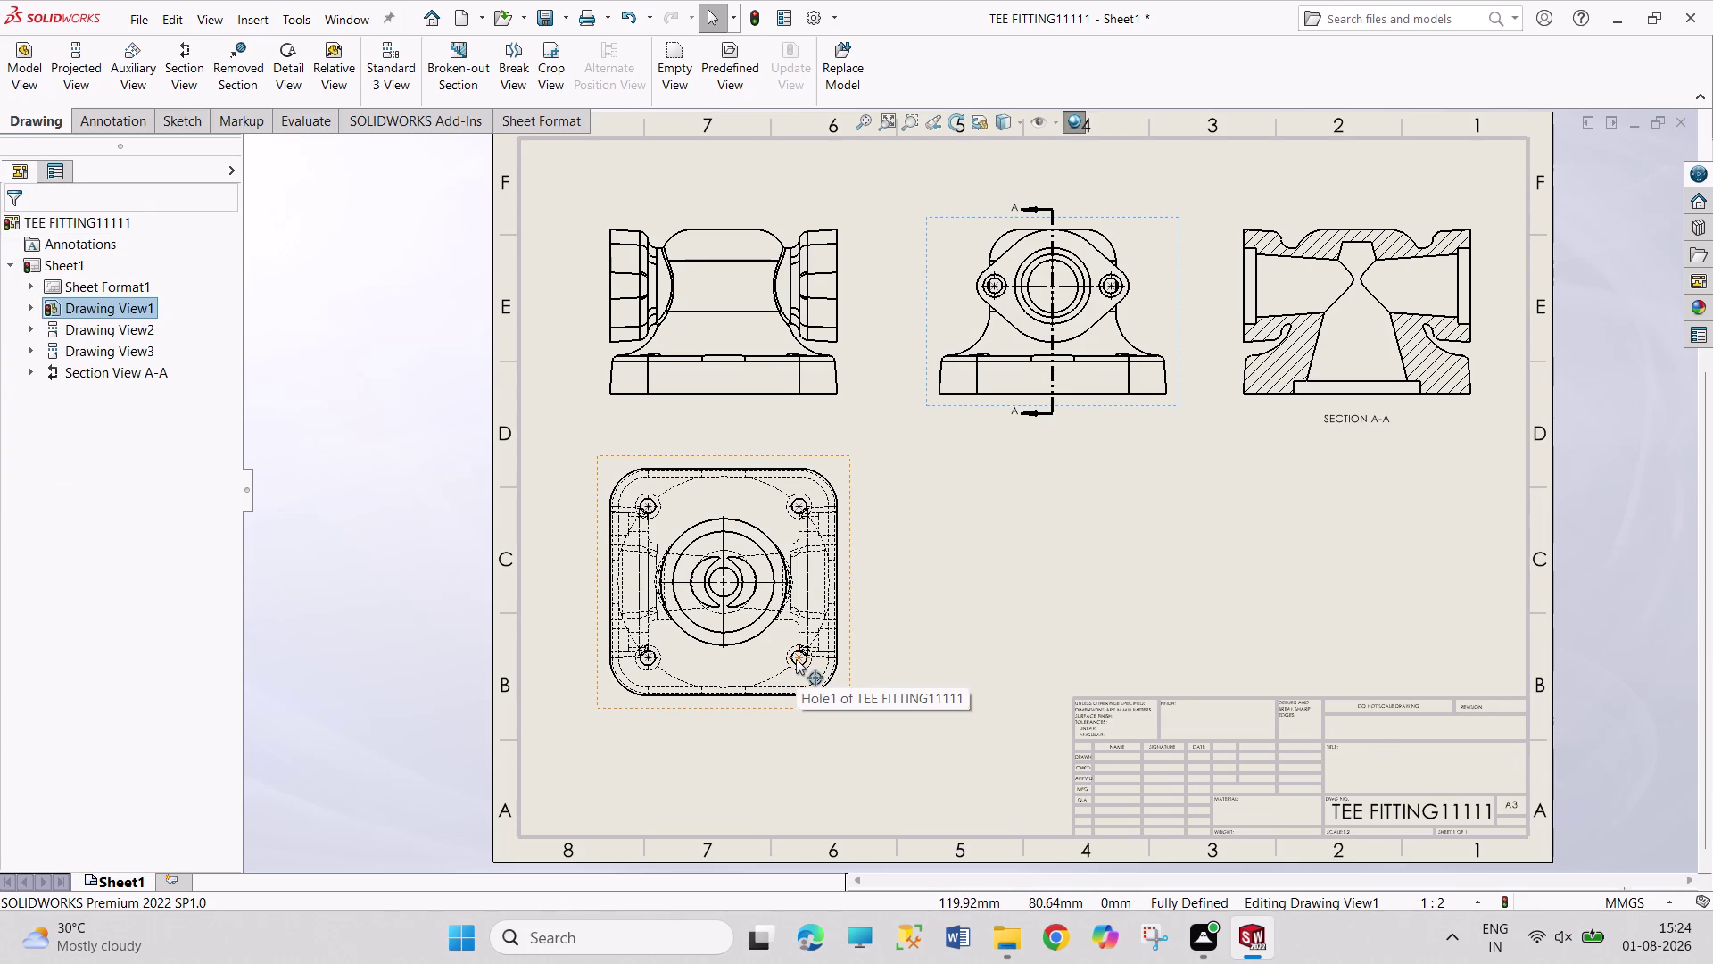
Expand the FeatureManager tree and switch Sheet1 to Edit Sheet Format.
right_click(91, 222)
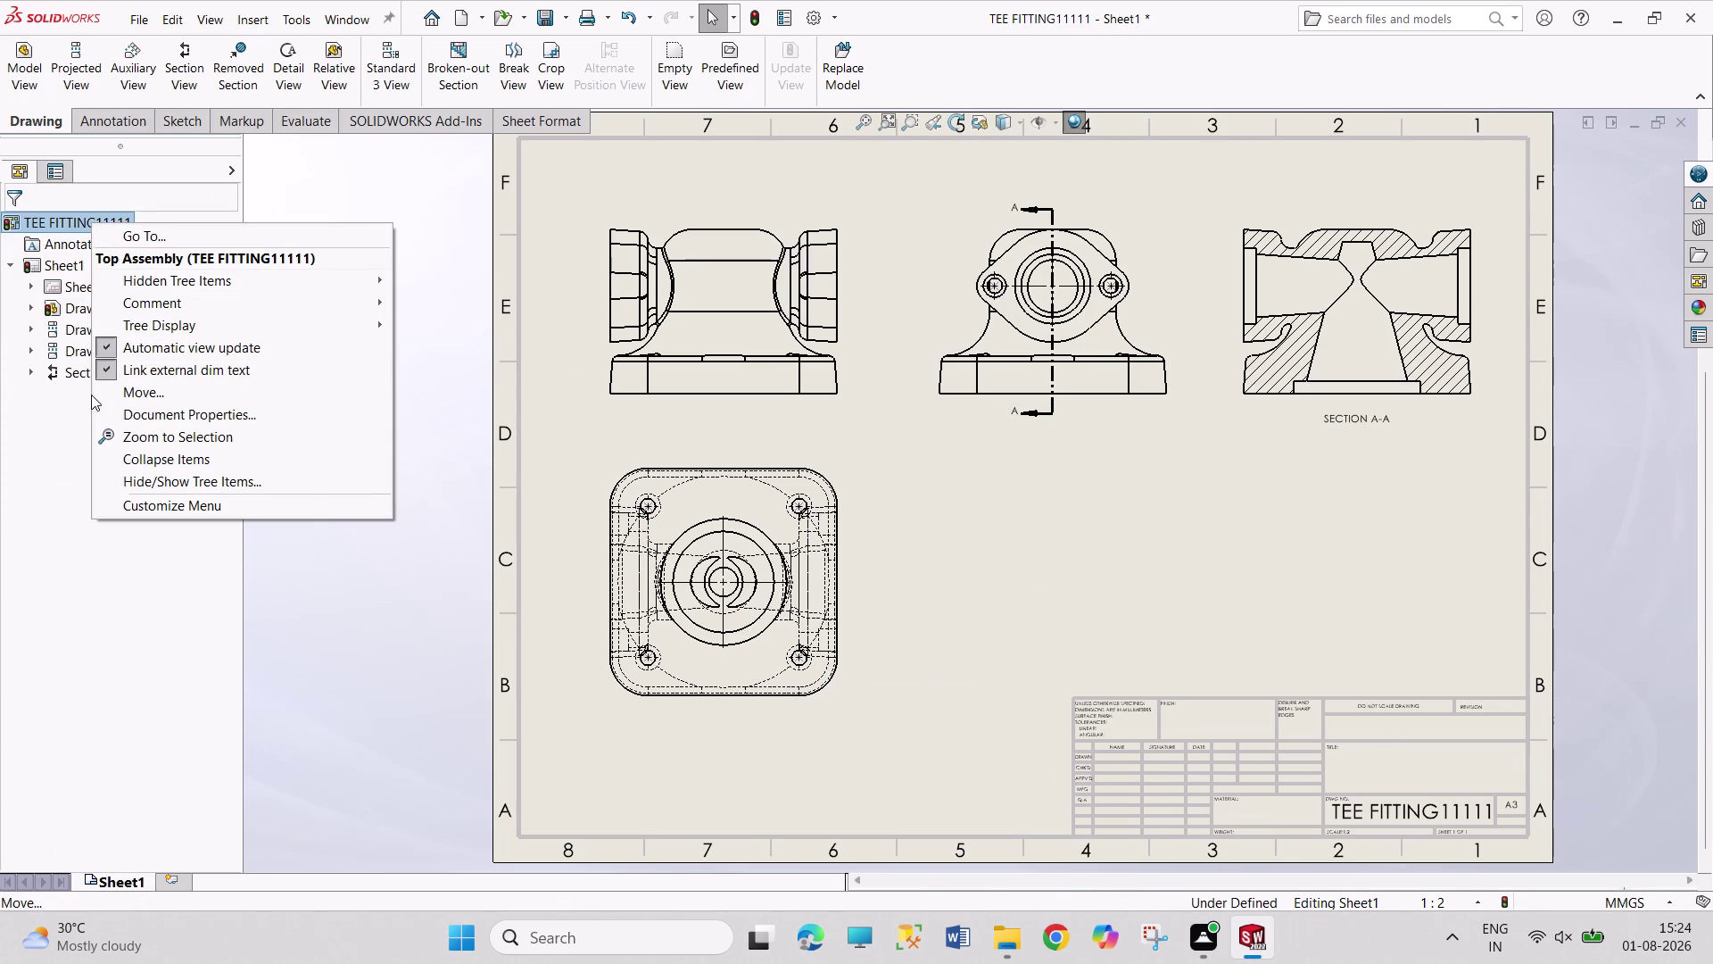
click(83, 423)
right_click(72, 272)
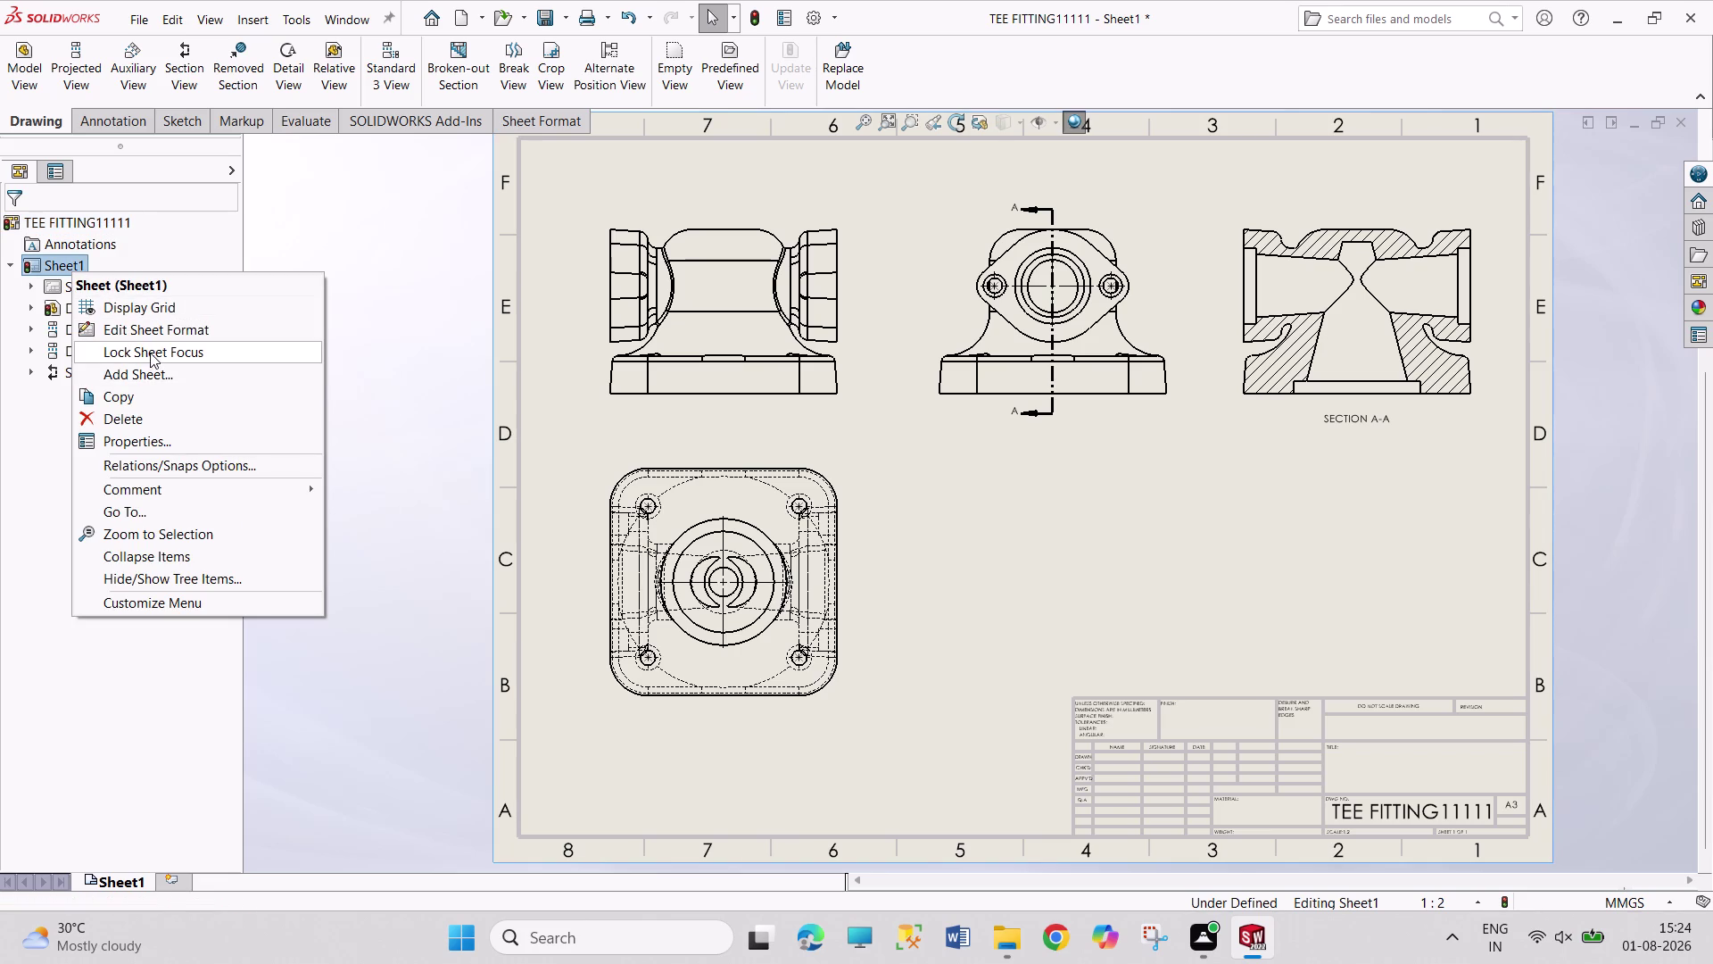
click(156, 329)
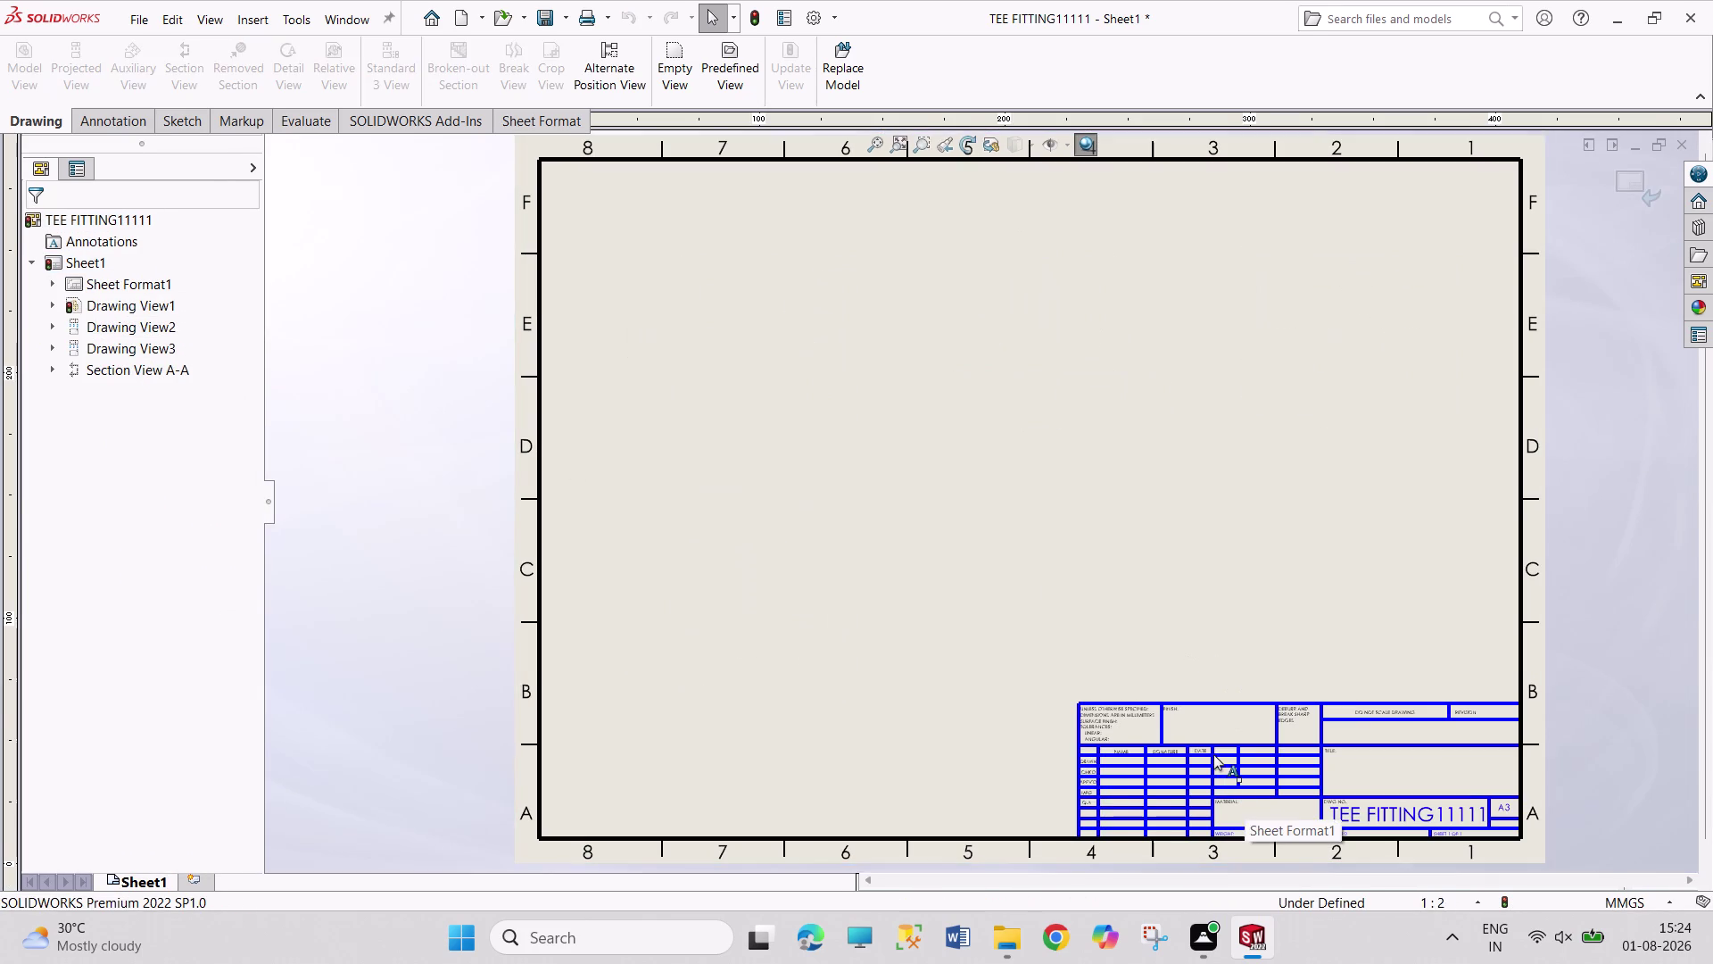
Zoom into the title block and add a note reading 'PRAVEEn' in the Drawn name cell.
scroll(down, 3)
scroll(down, 3)
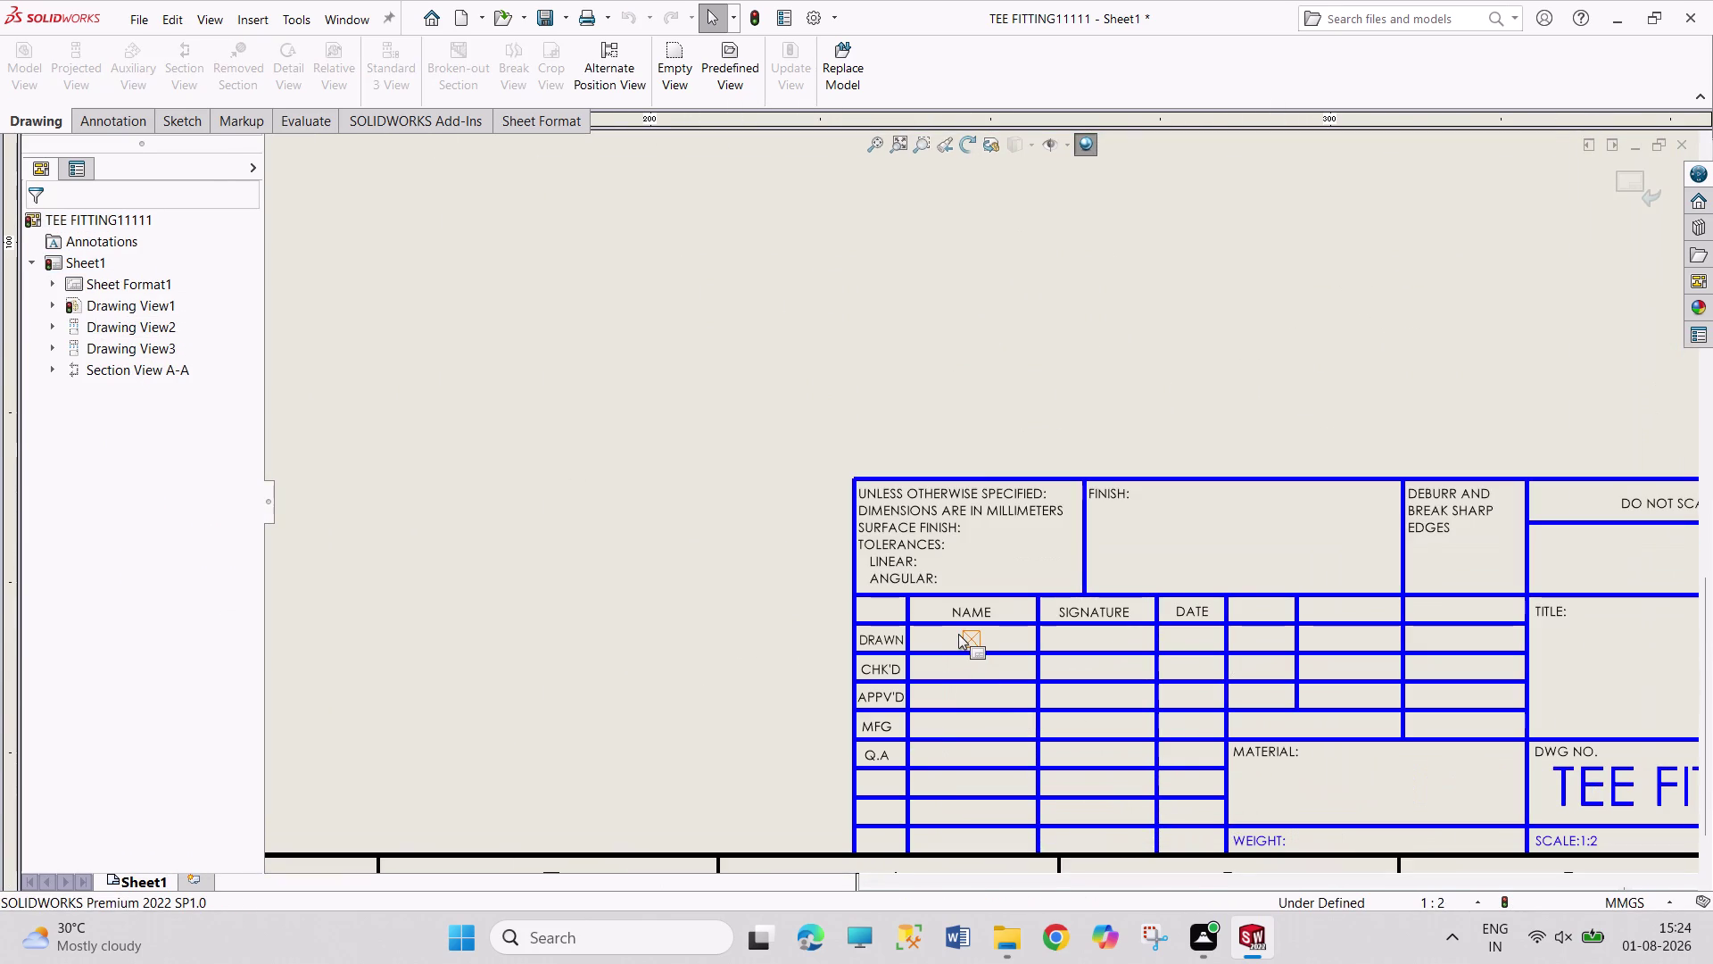
double_click(959, 633)
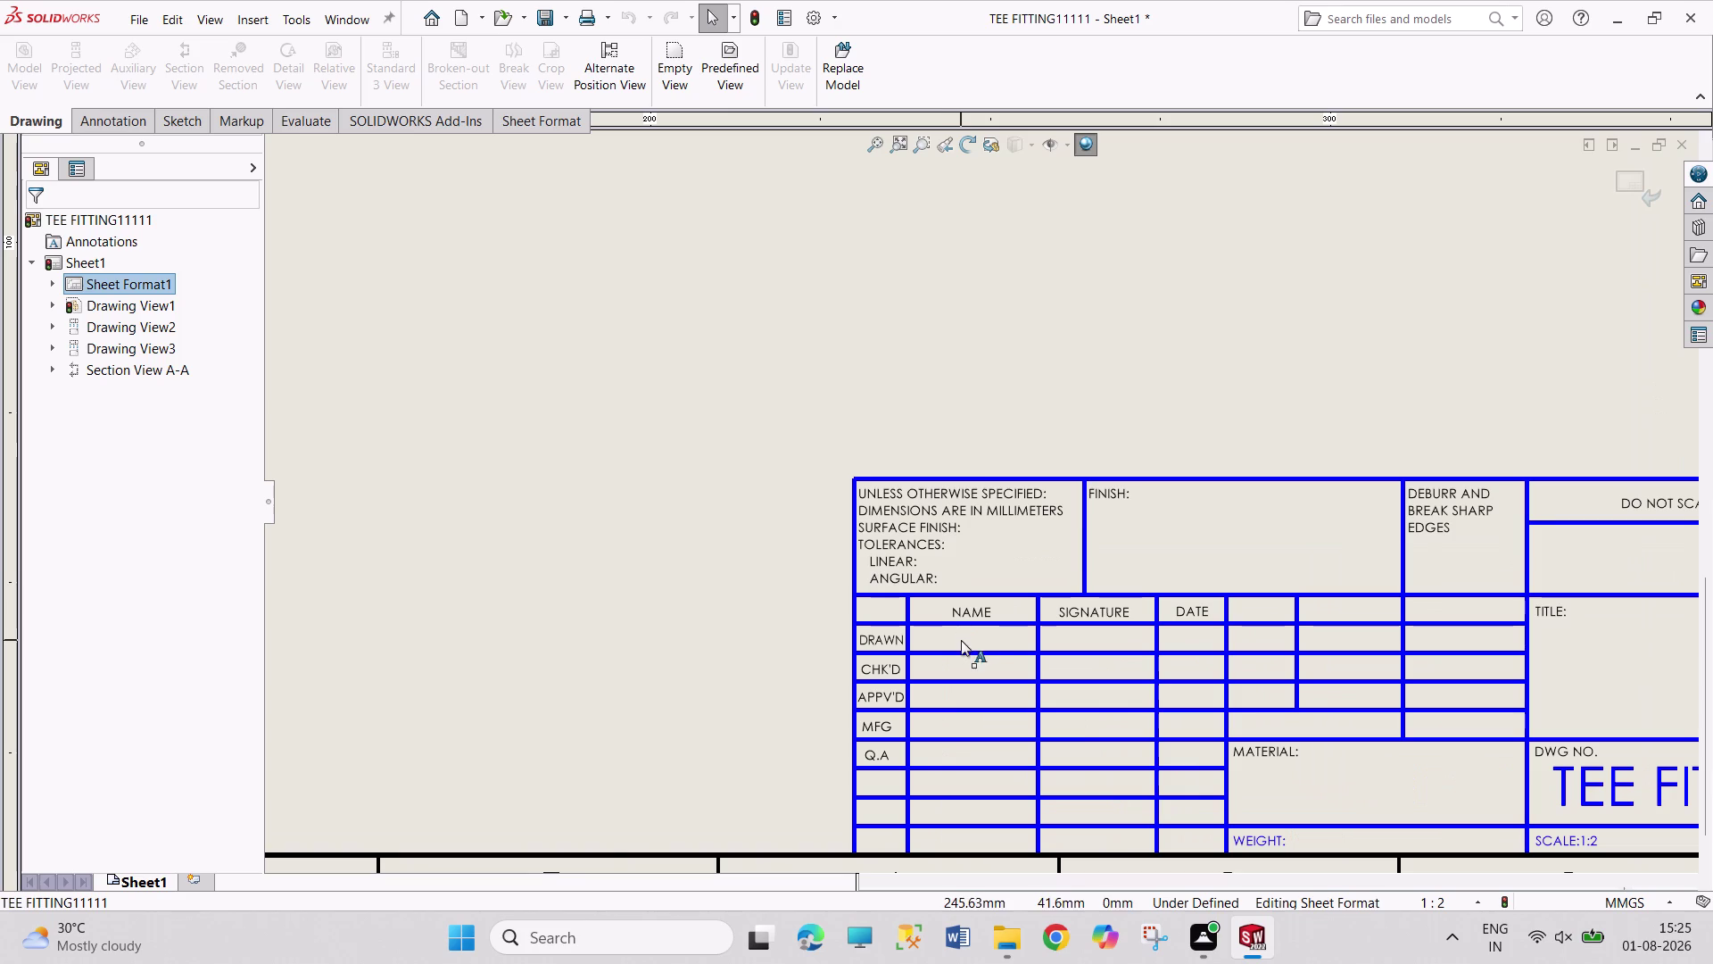
click(961, 640)
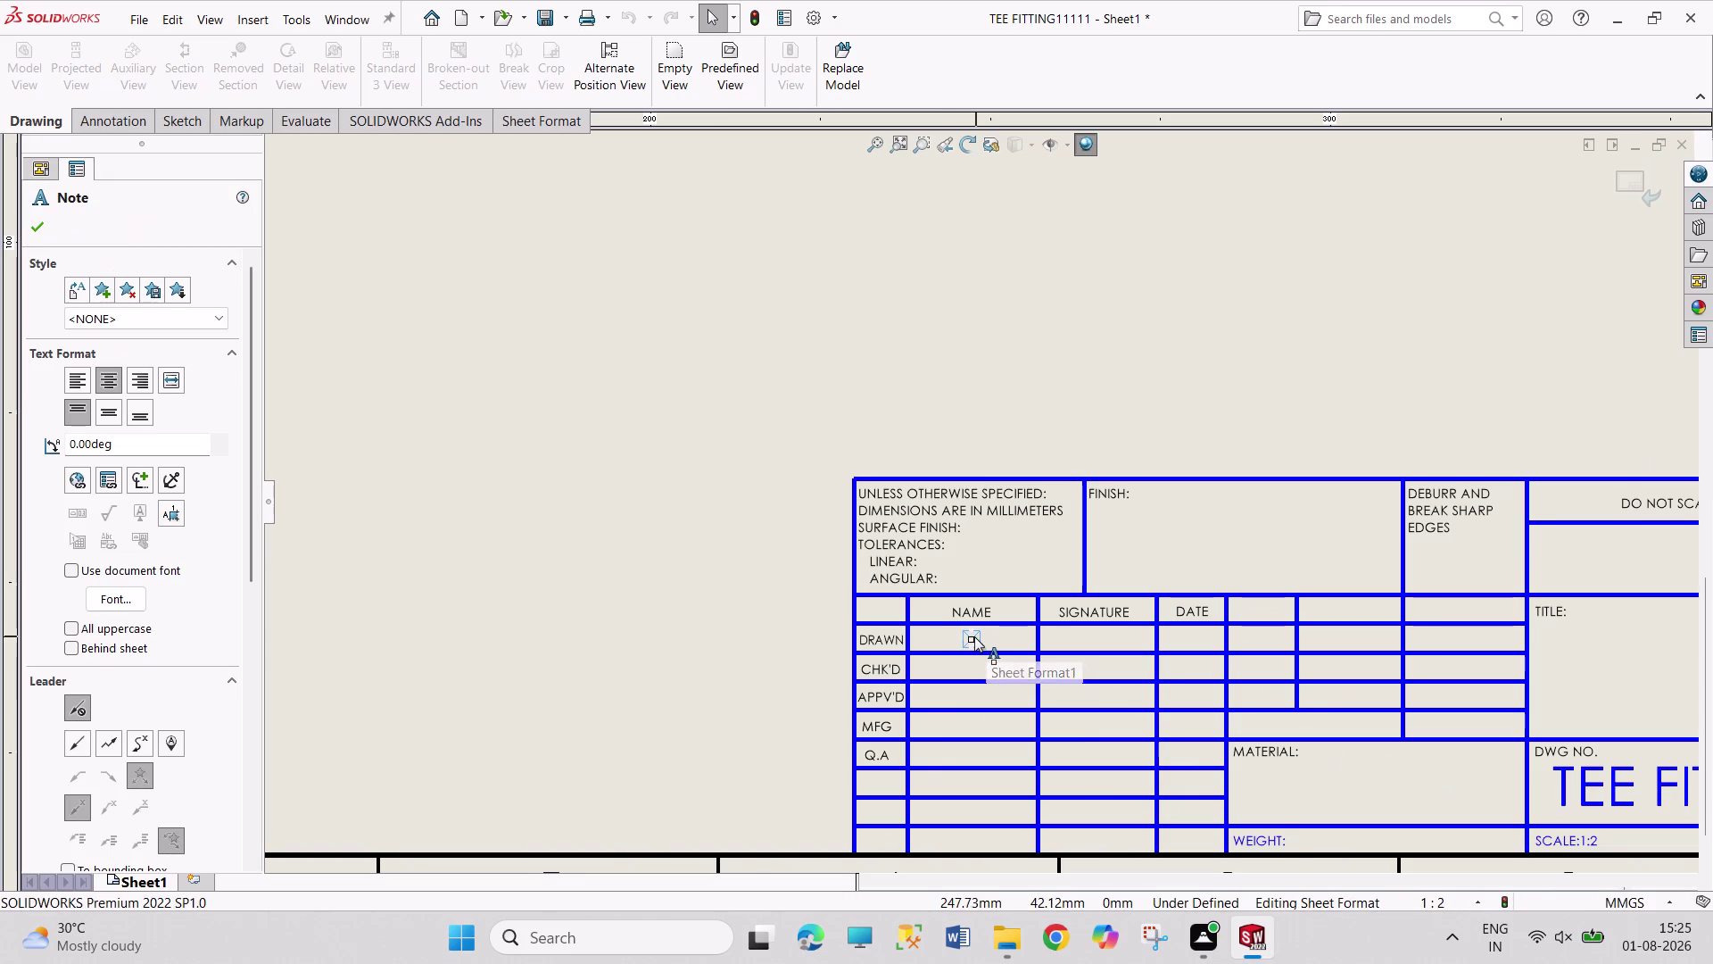
click(971, 638)
double_click(972, 639)
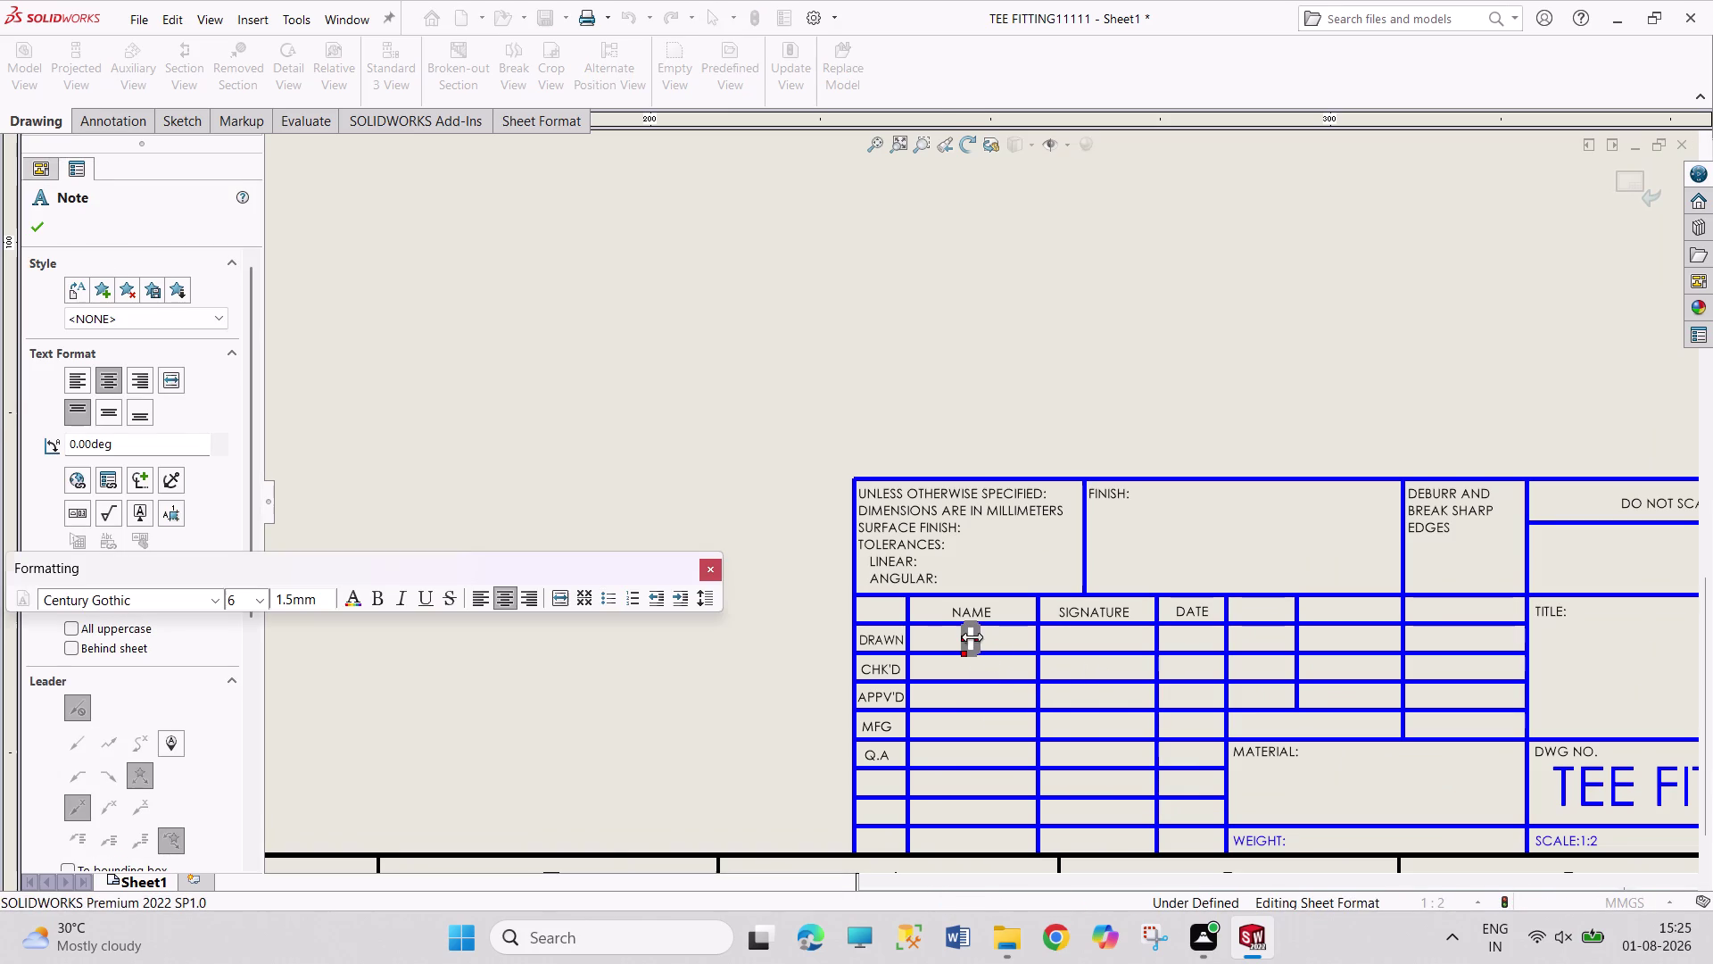
text(PRA)
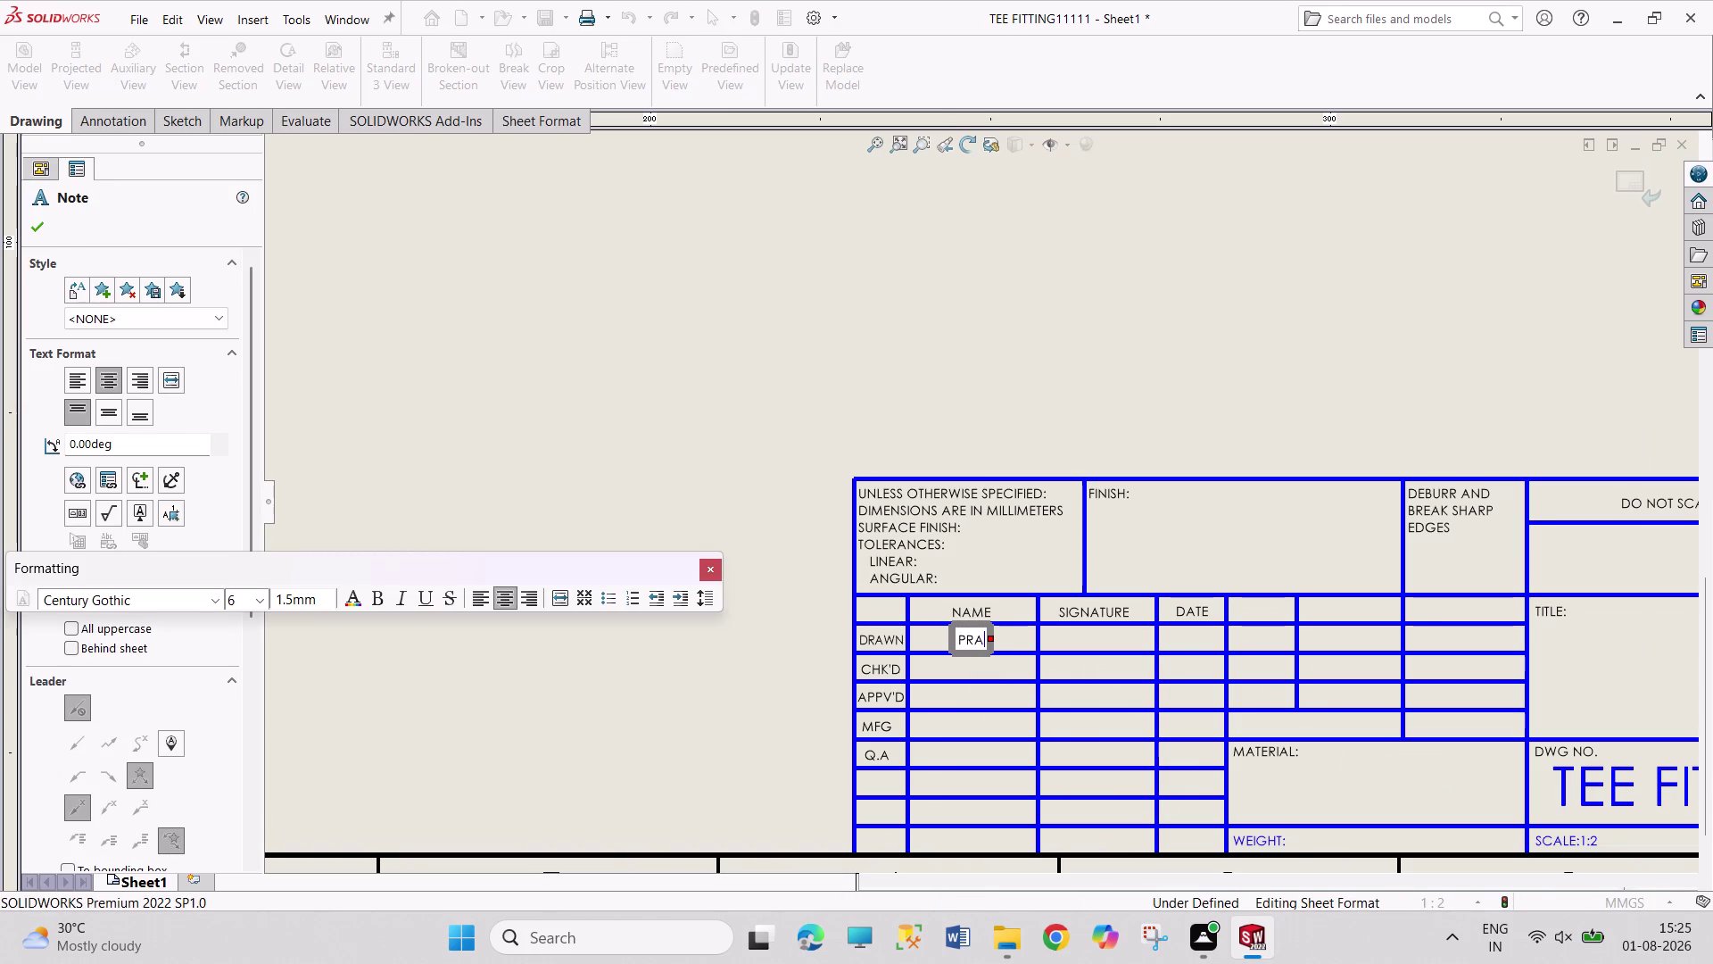
text(VEE)
key(n)
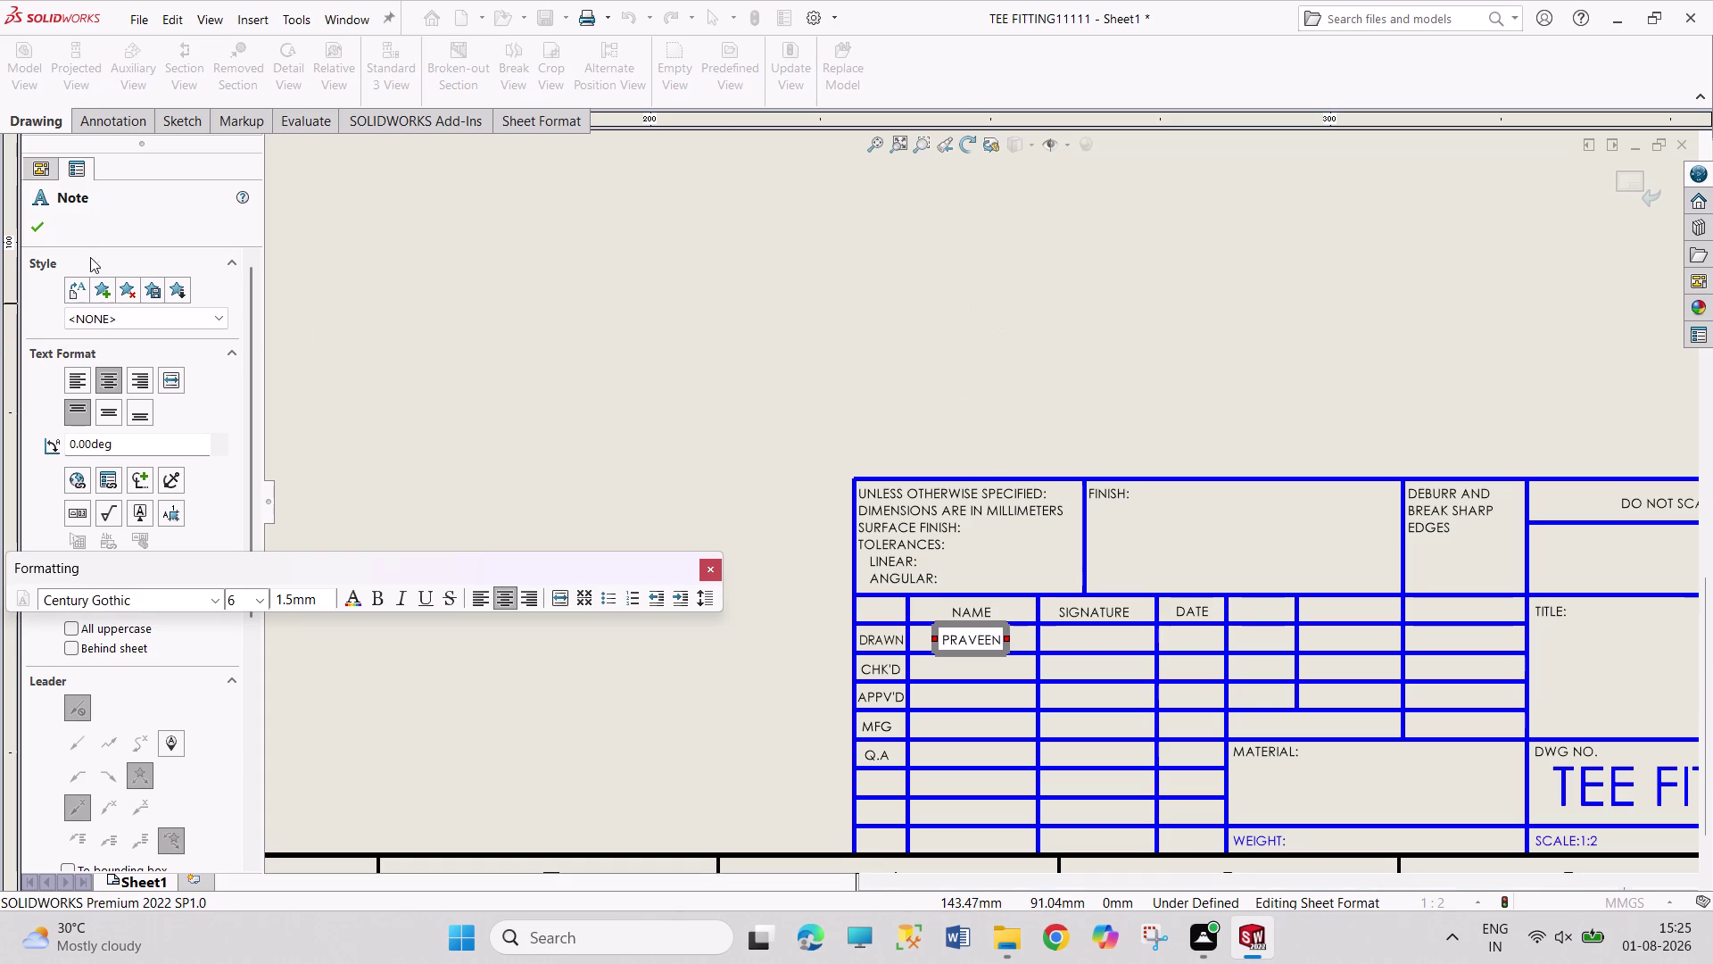
Finish the name note and switch Sheet1 back to Edit Sheet.
click(37, 228)
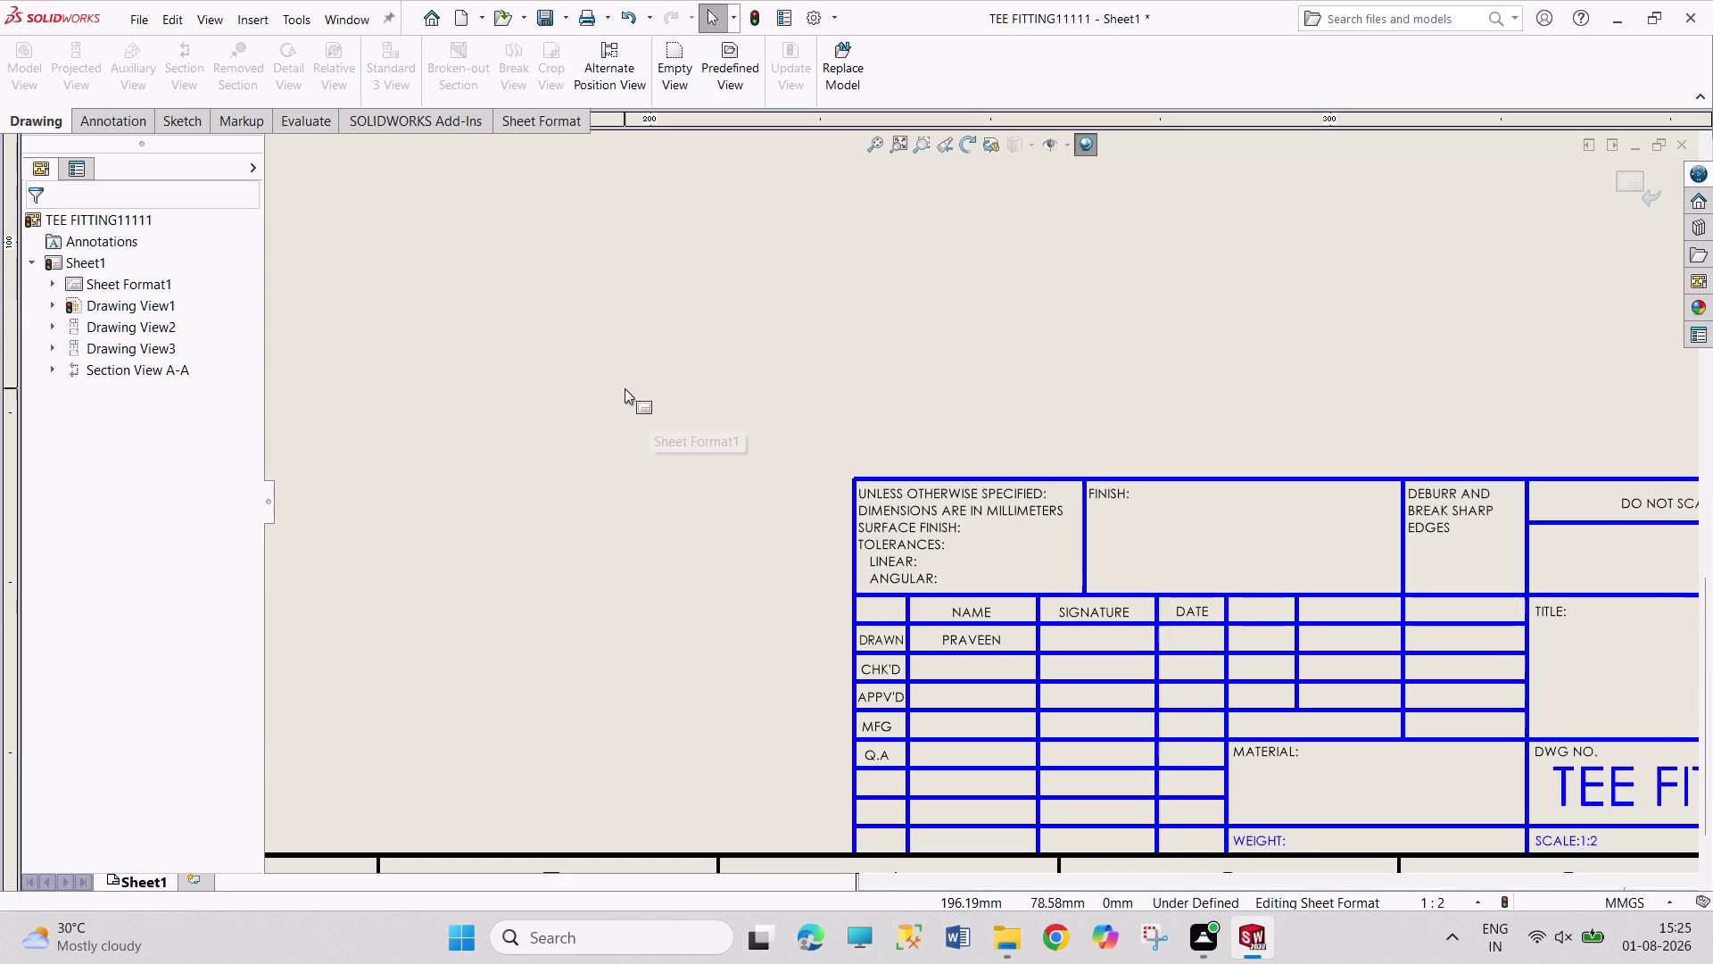
right_click(92, 259)
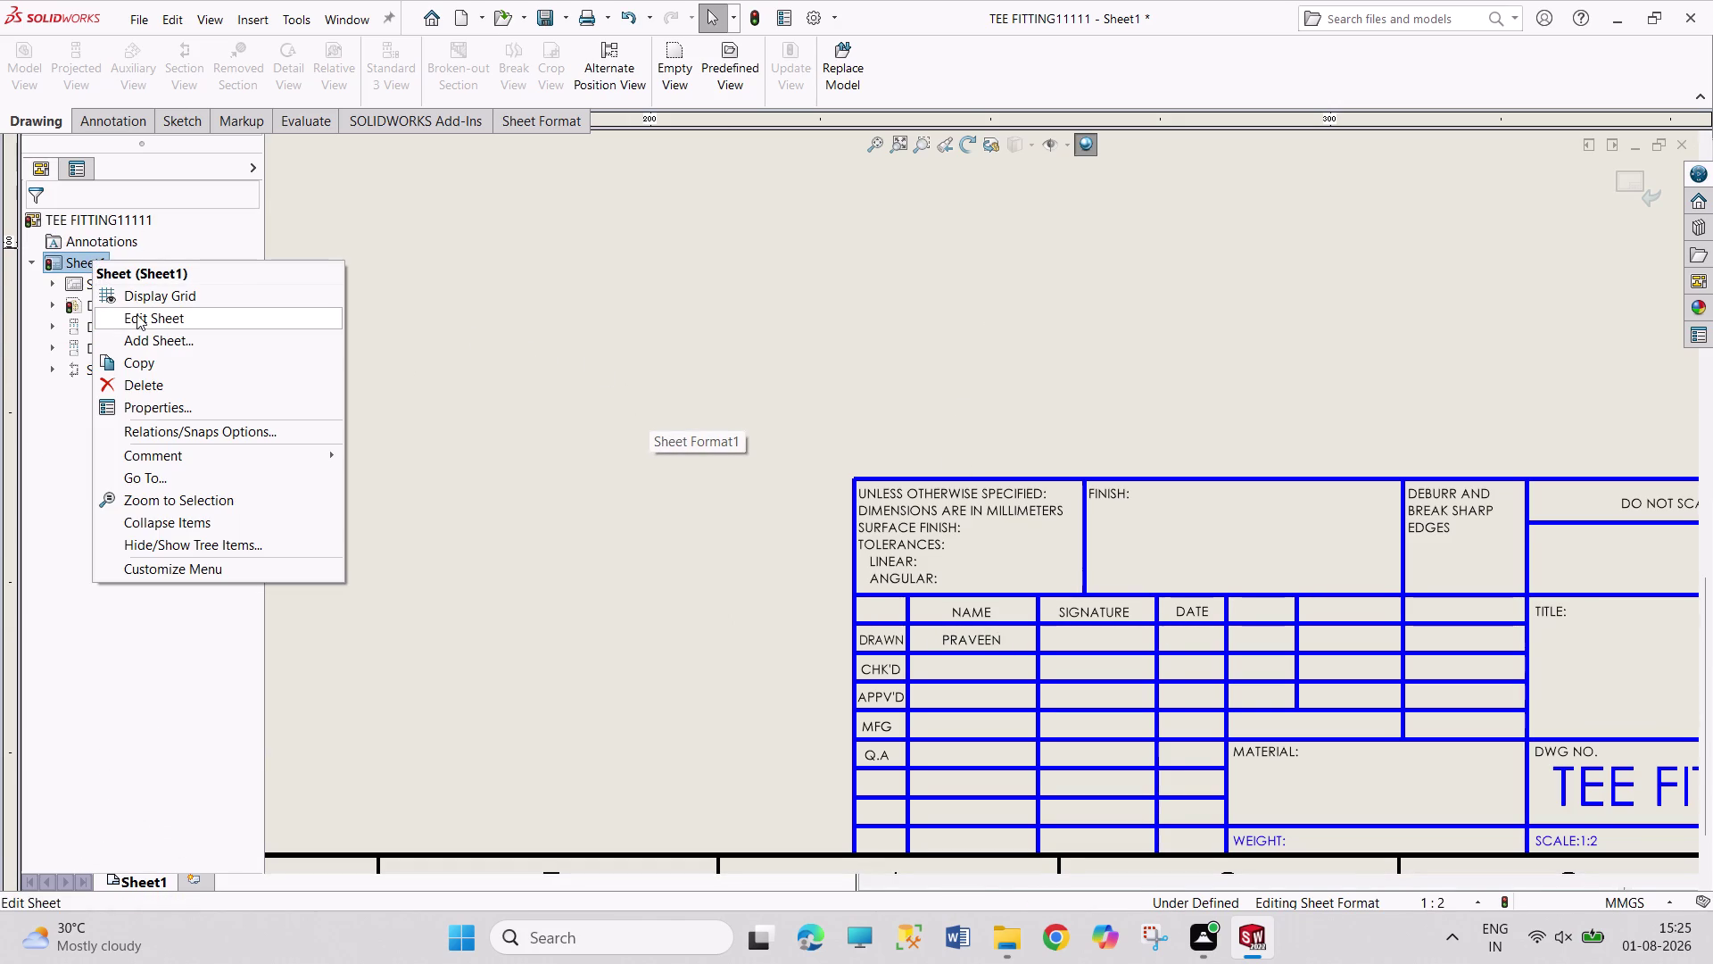
click(139, 315)
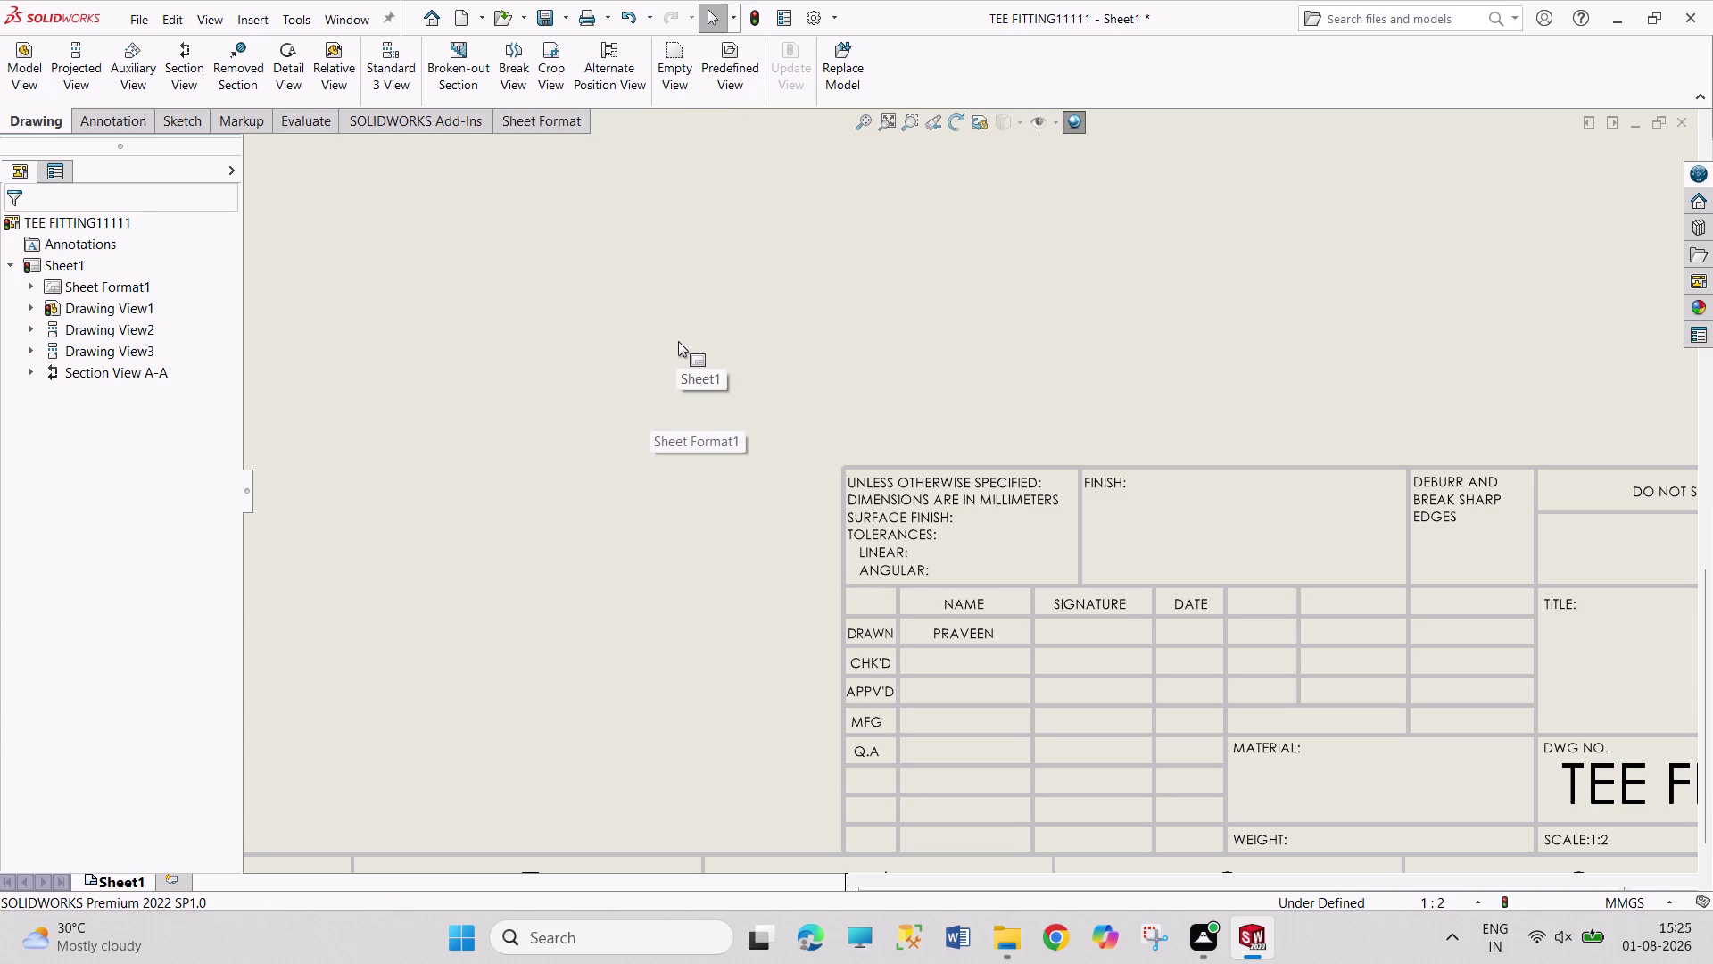
Zoom out to show the full sheet, then start and cancel a Model View.
scroll(up, 3)
scroll(up, 3)
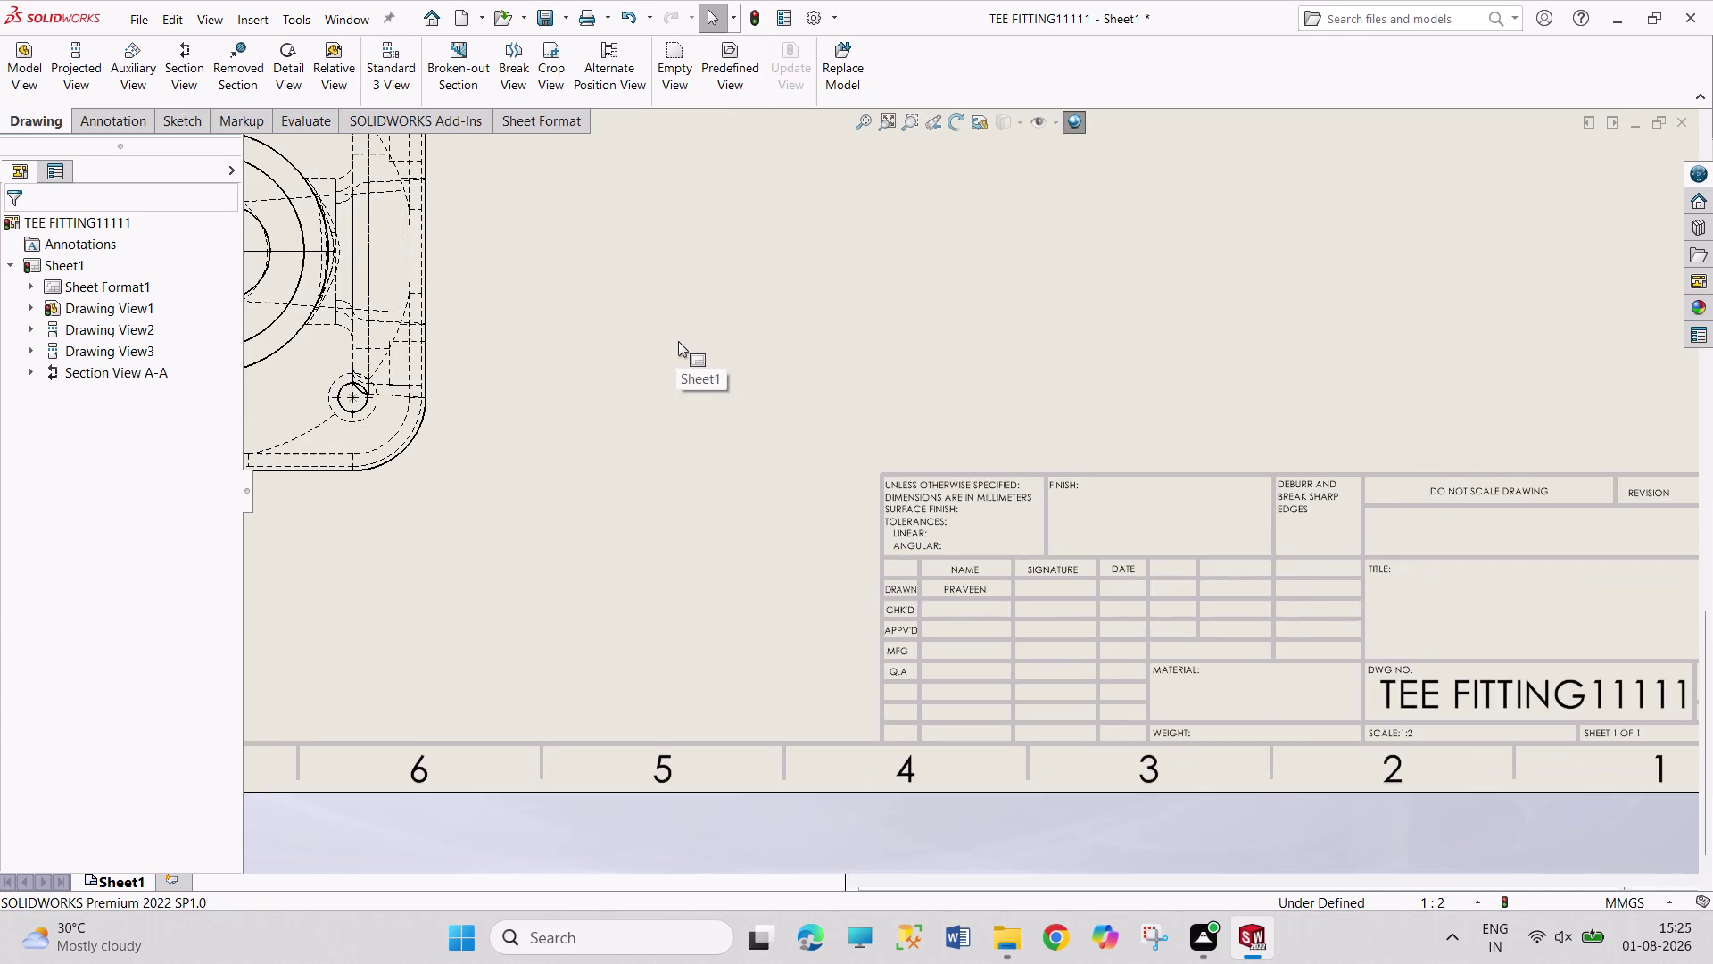
scroll(up, 3)
scroll(up, 3)
scroll(up, 3)
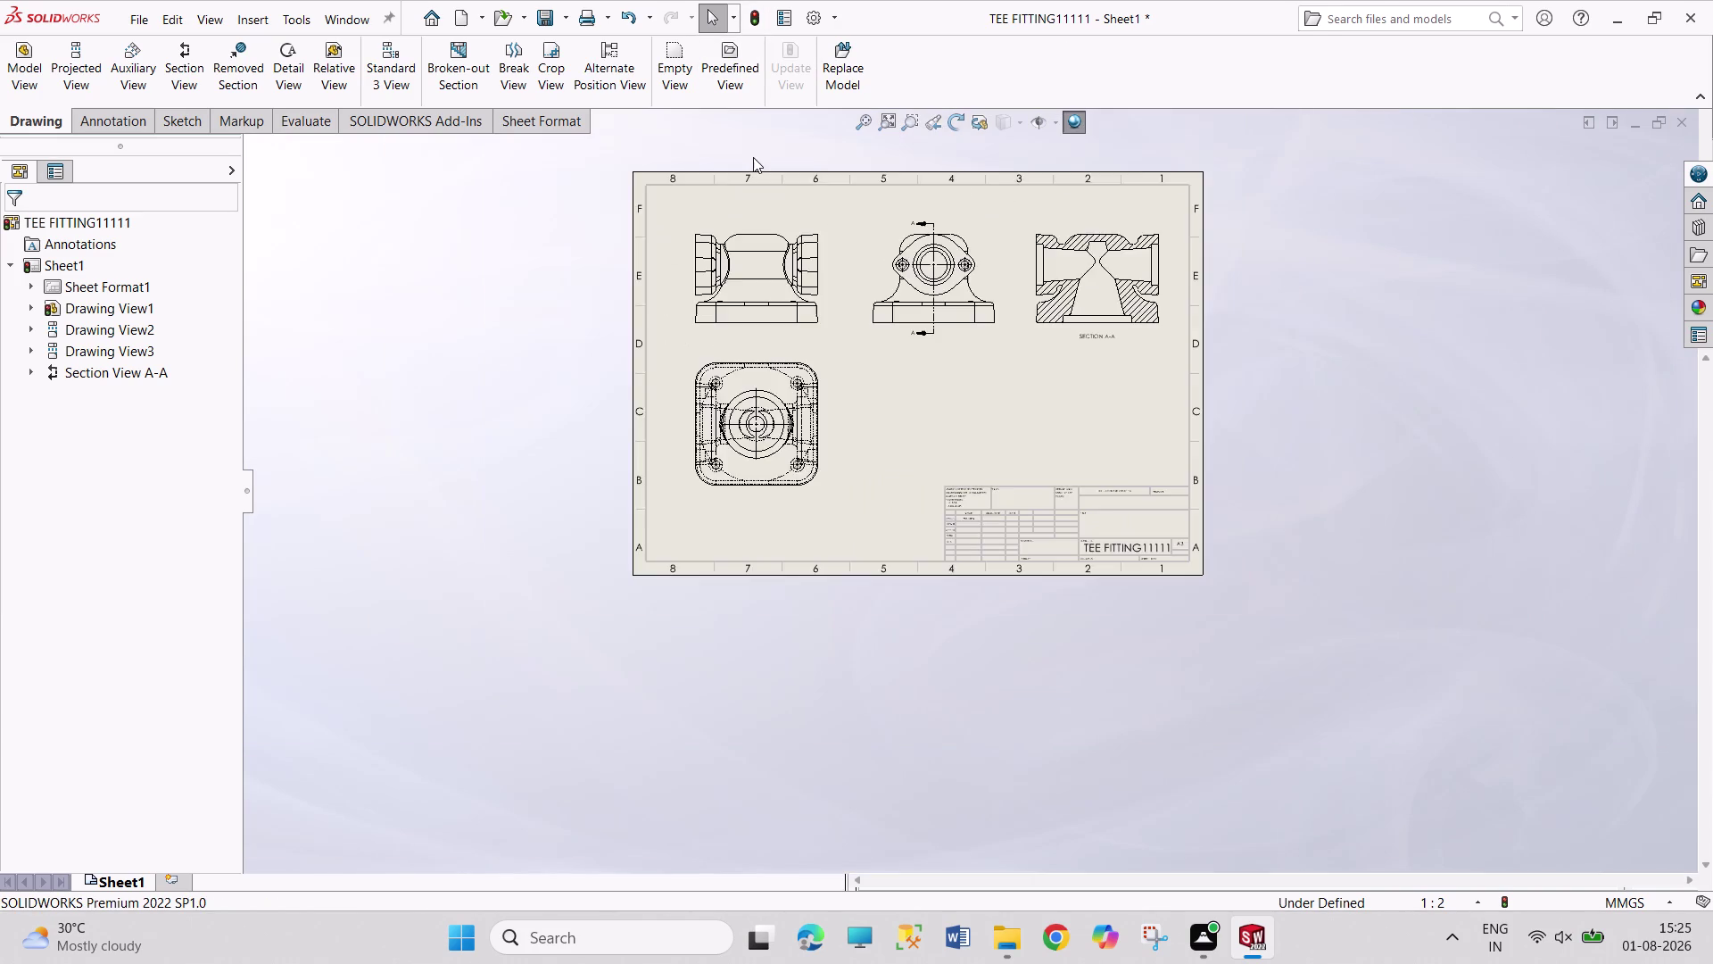
scroll(down, 3)
scroll(down, 3)
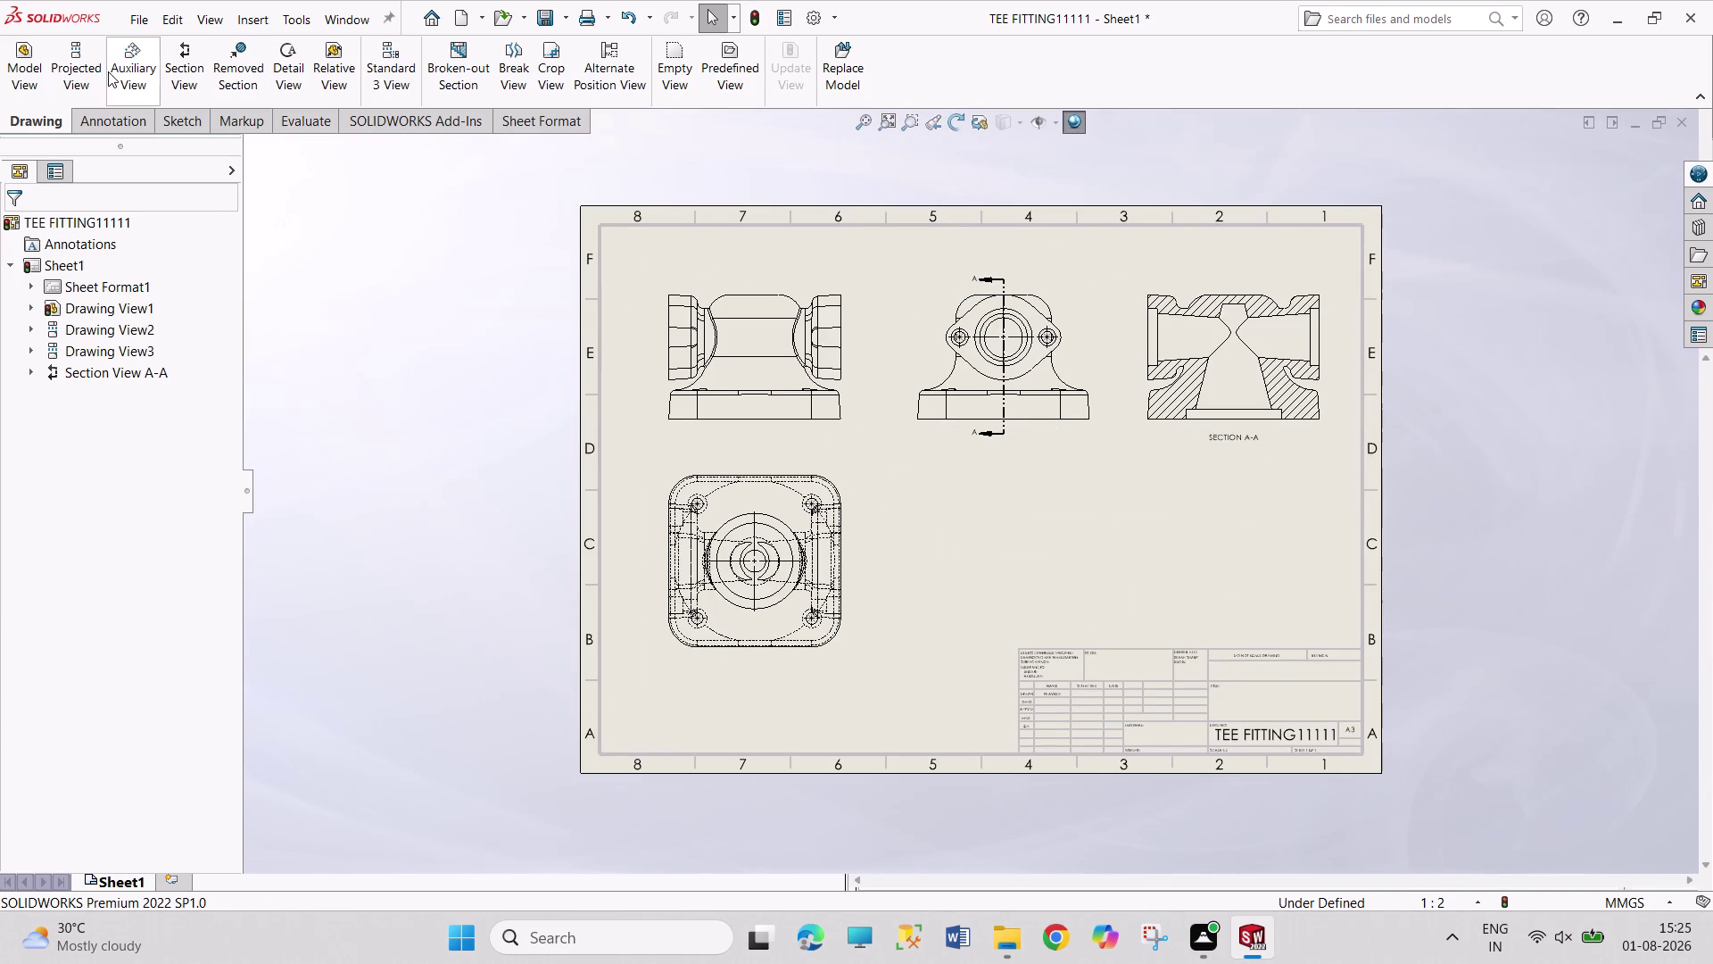
click(22, 75)
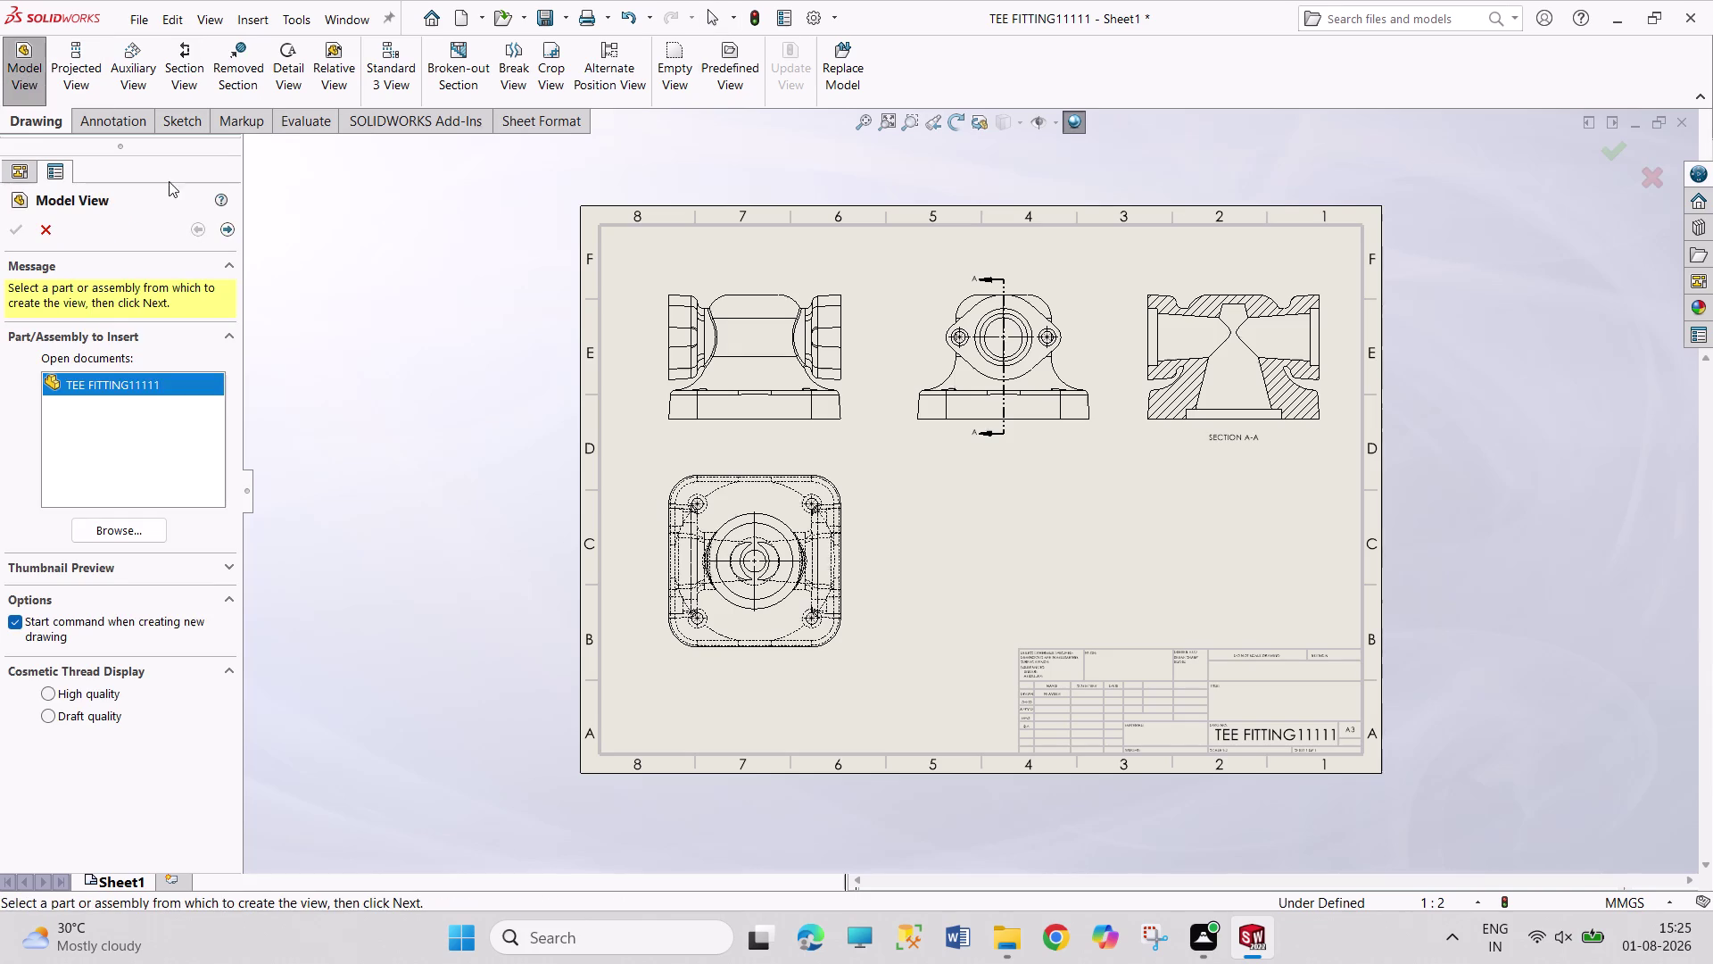
click(119, 123)
Cancel Smart Dimension and start a Projected View from the drawing view tools.
click(63, 73)
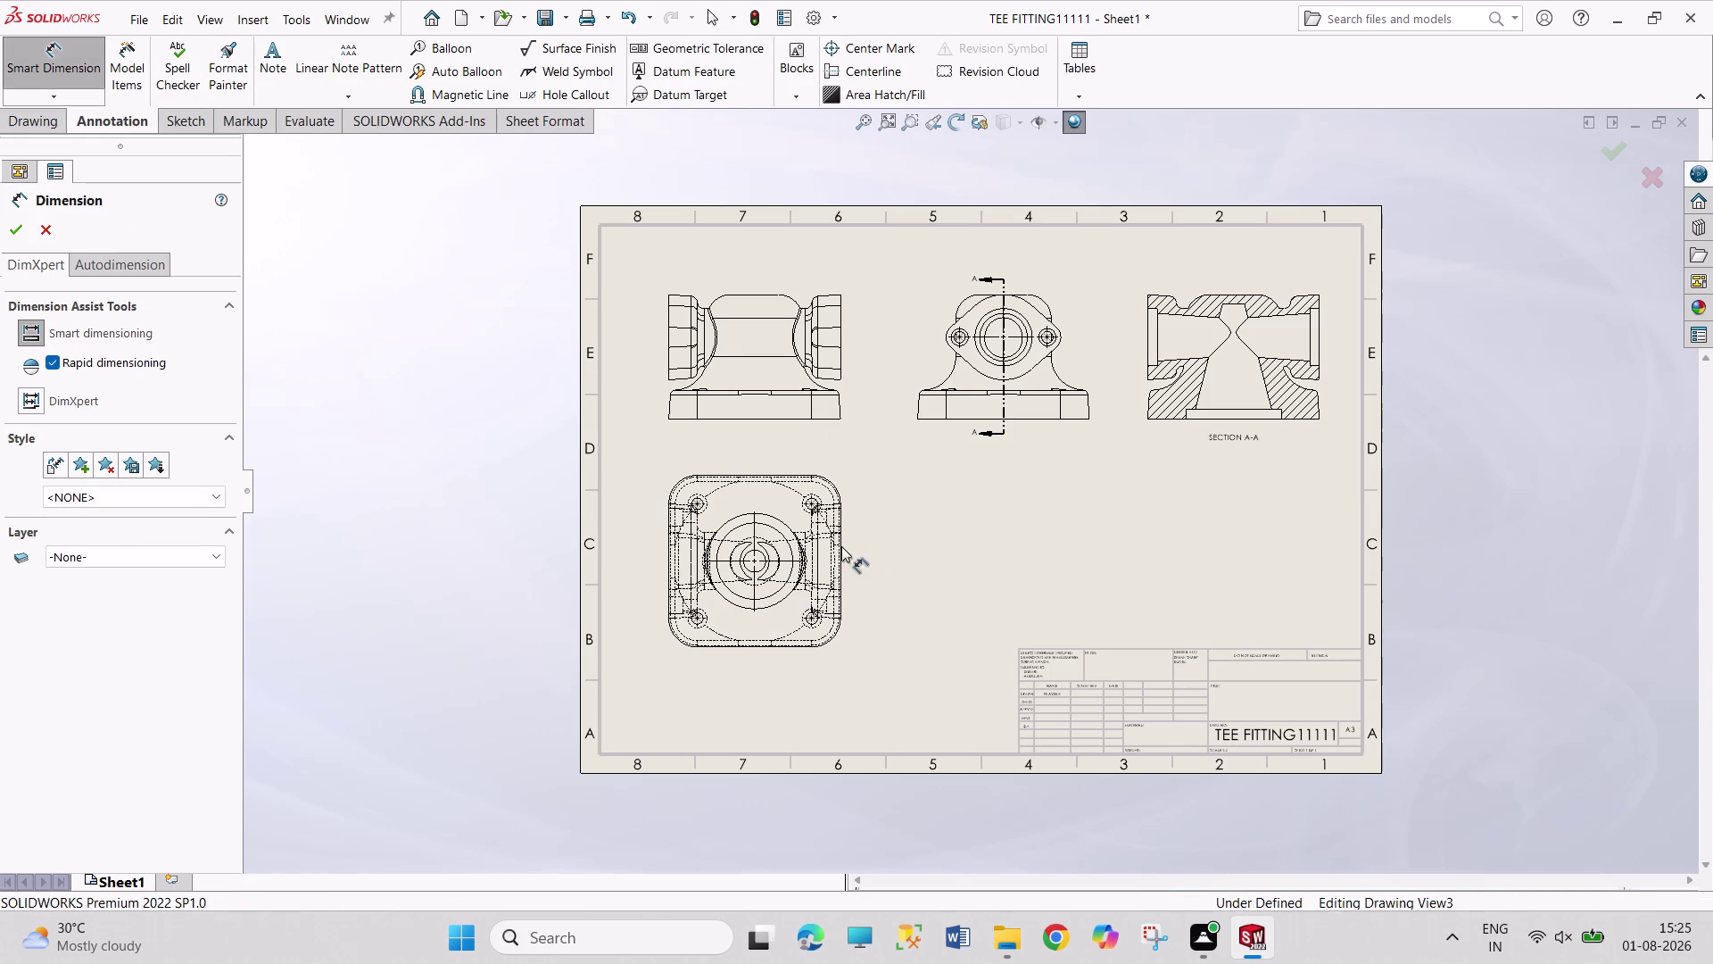
click(51, 227)
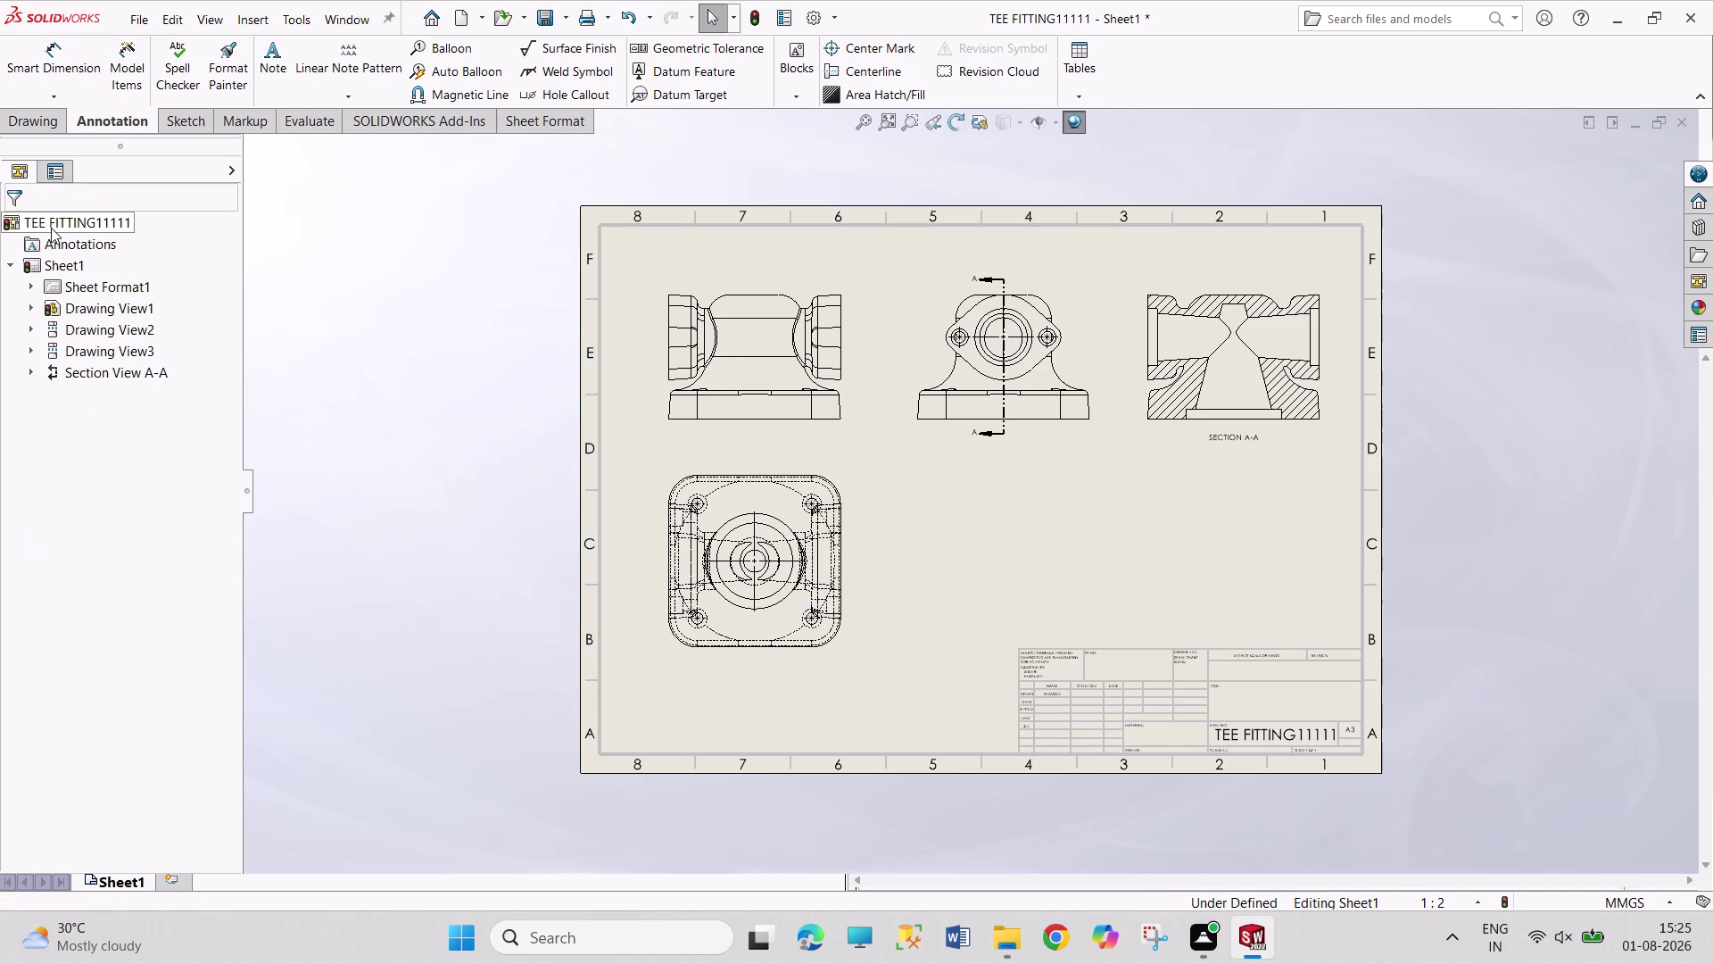
click(27, 130)
click(92, 77)
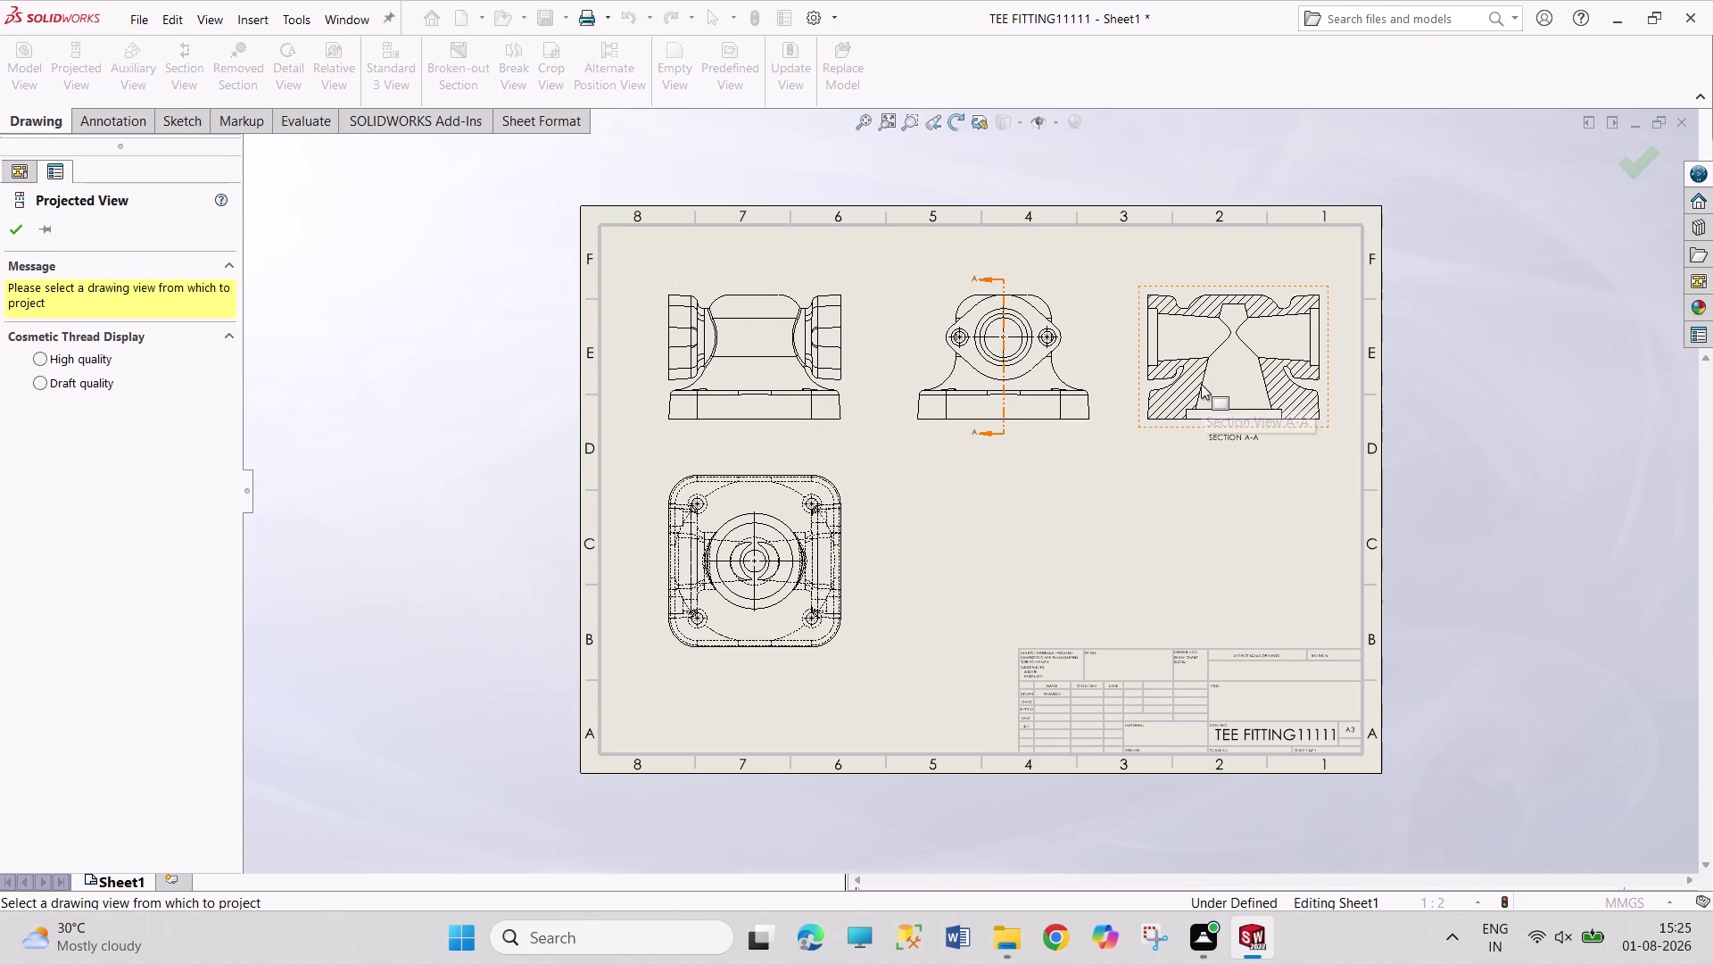
Project an isometric view from the front view and place it at the lower right.
click(1014, 391)
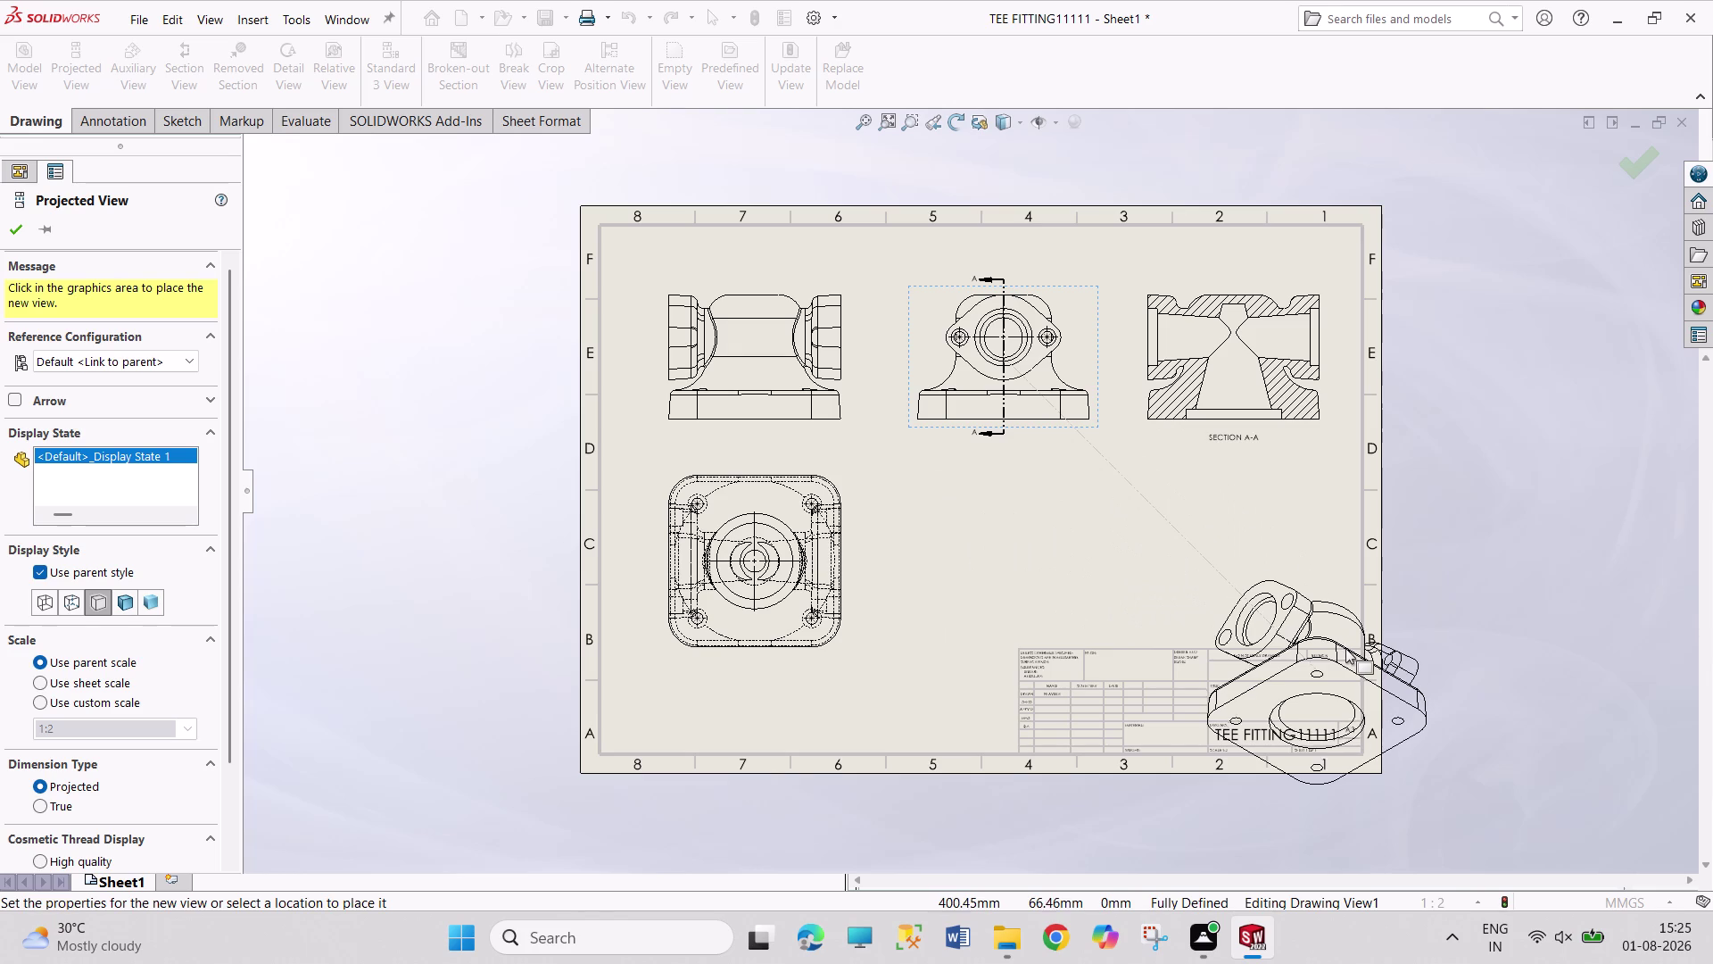
click(1346, 648)
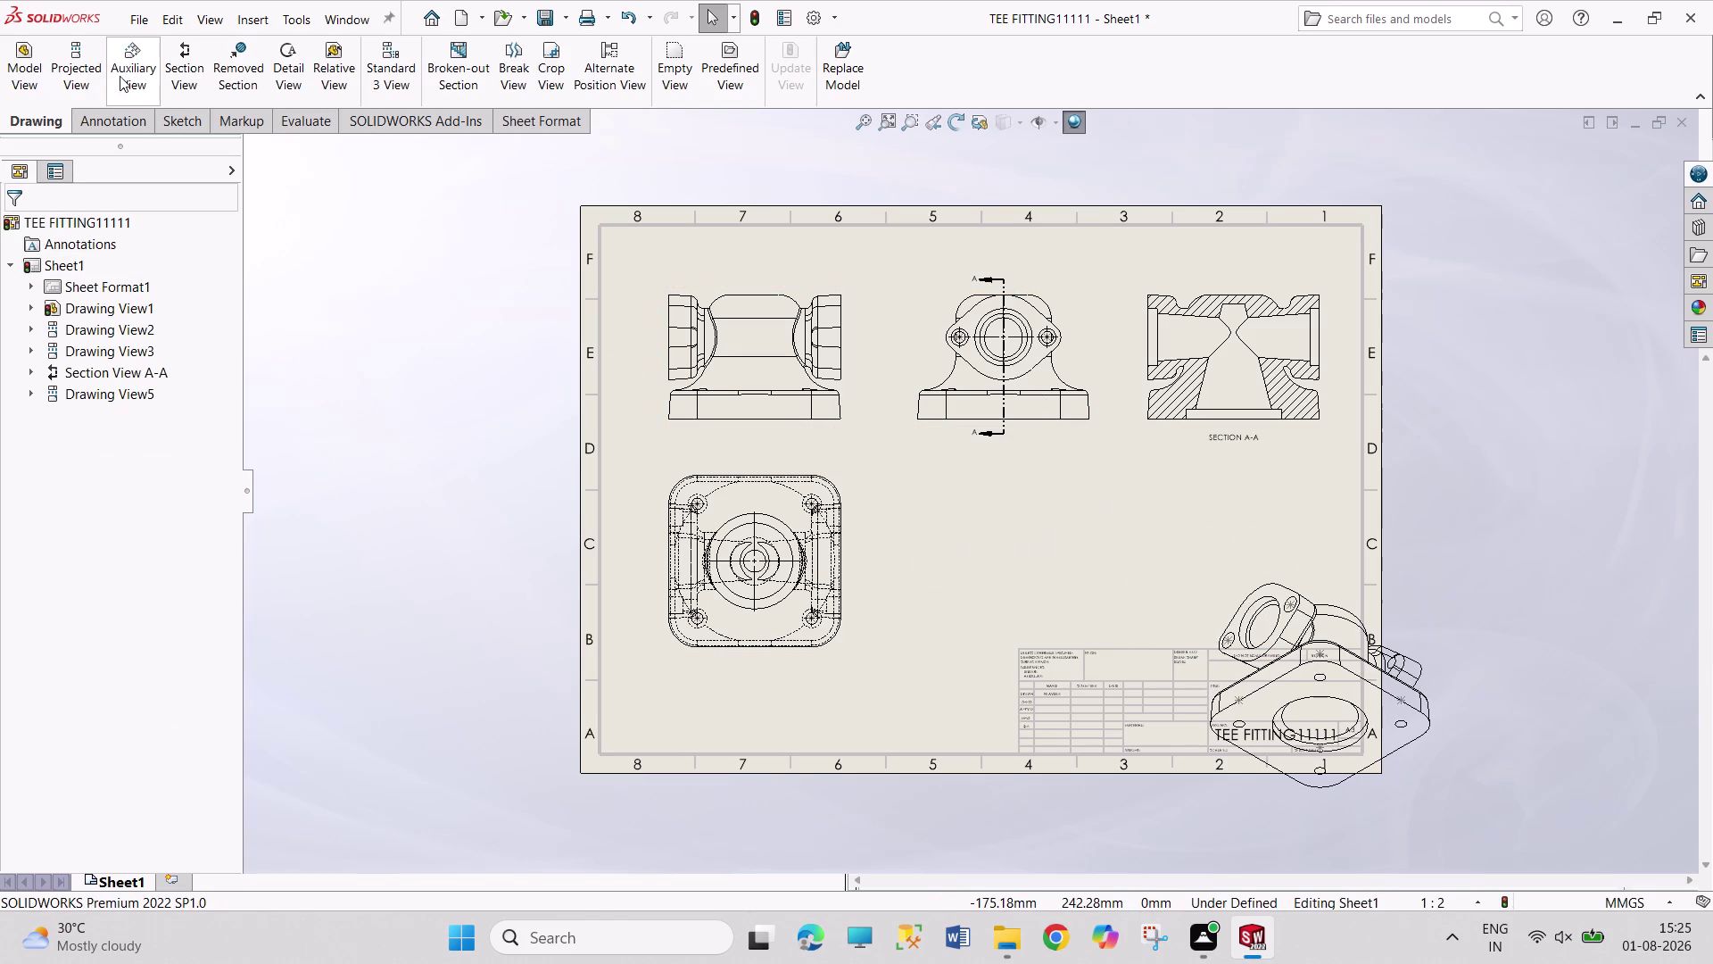
click(89, 75)
Project a second isometric view from the top-left view, placing it beside the sheet.
click(743, 352)
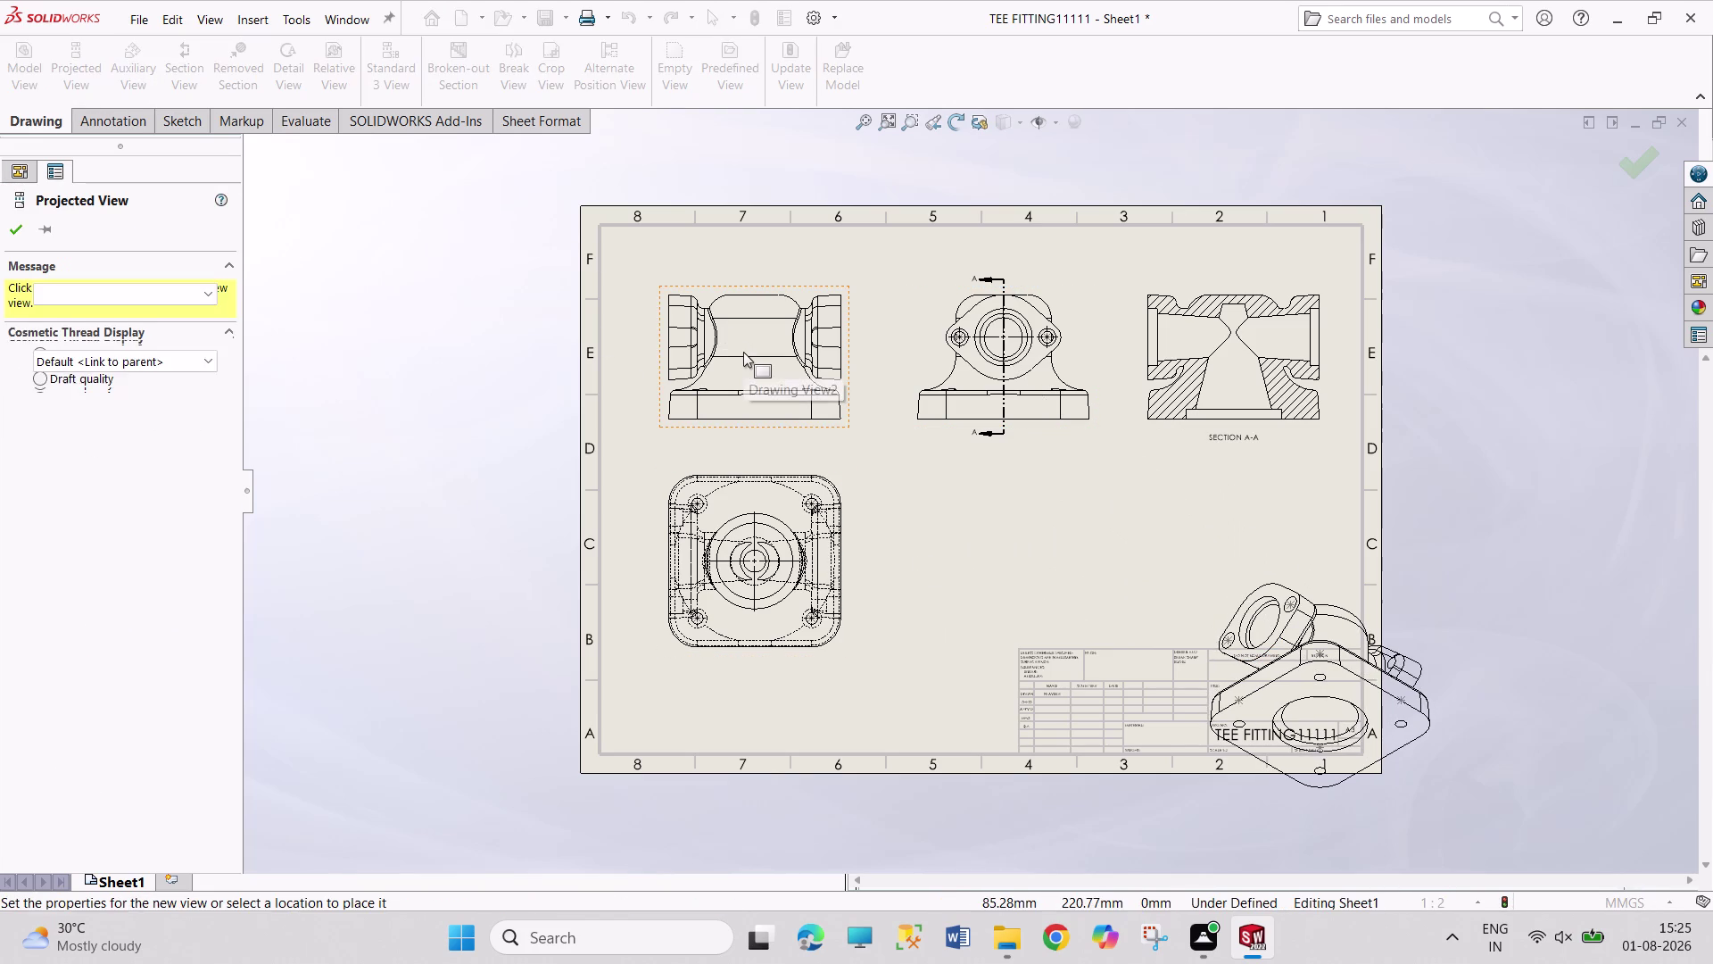
click(438, 250)
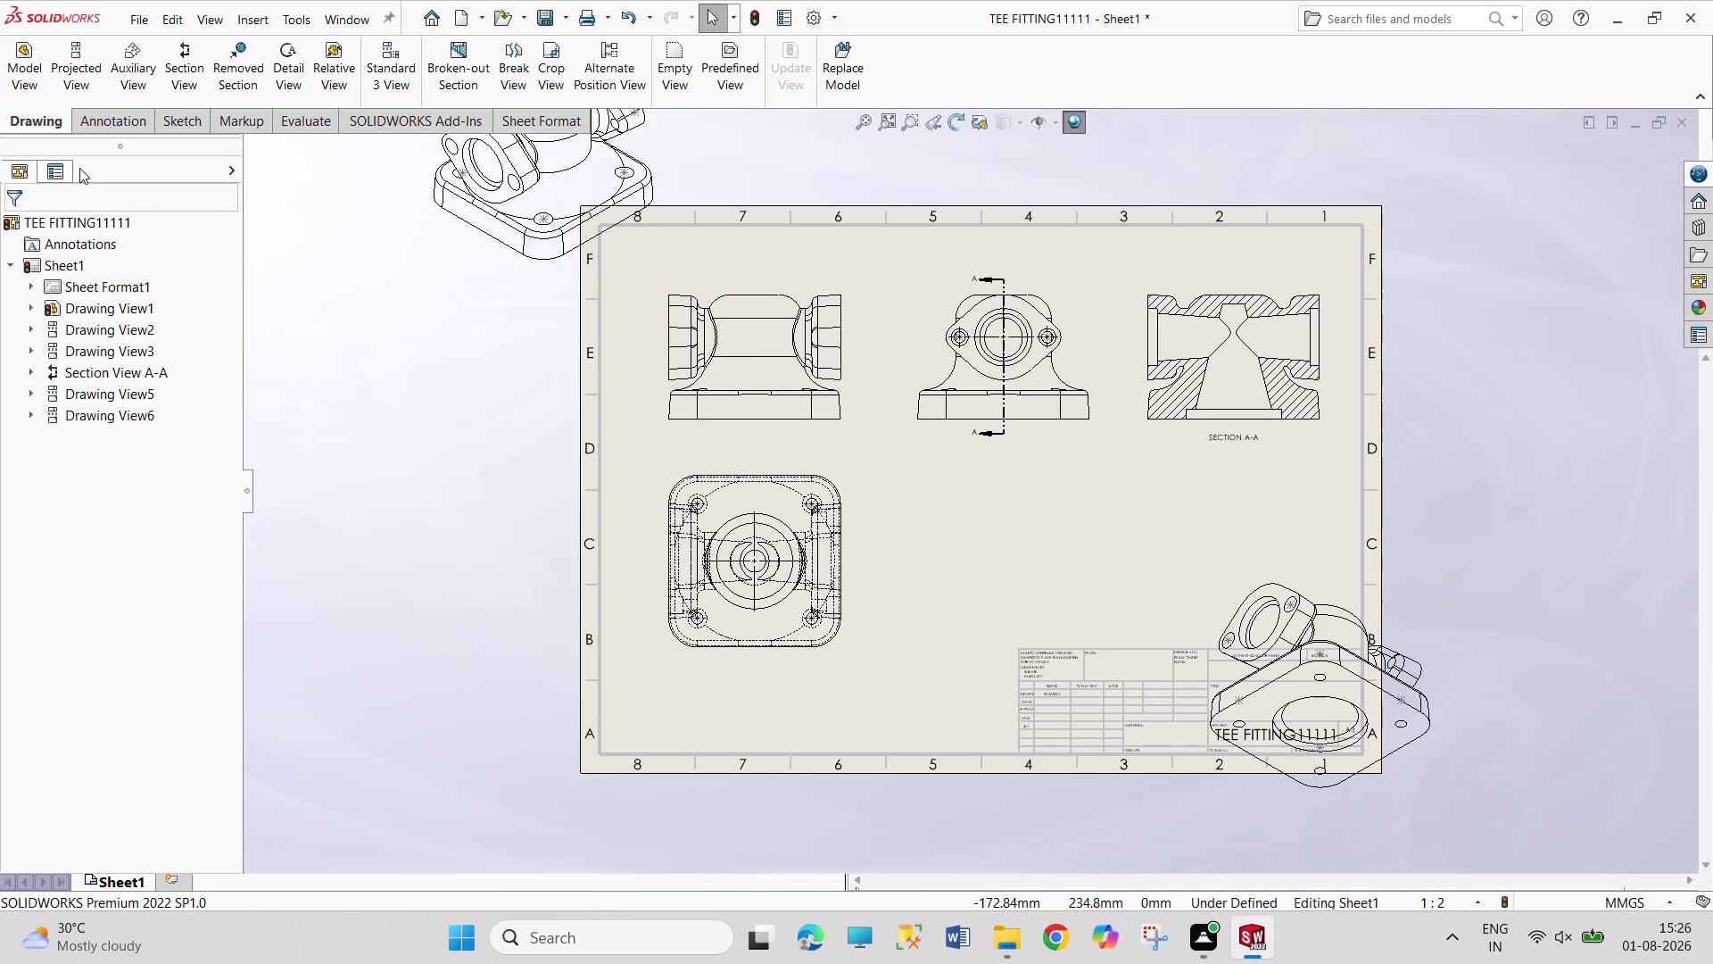
click(499, 241)
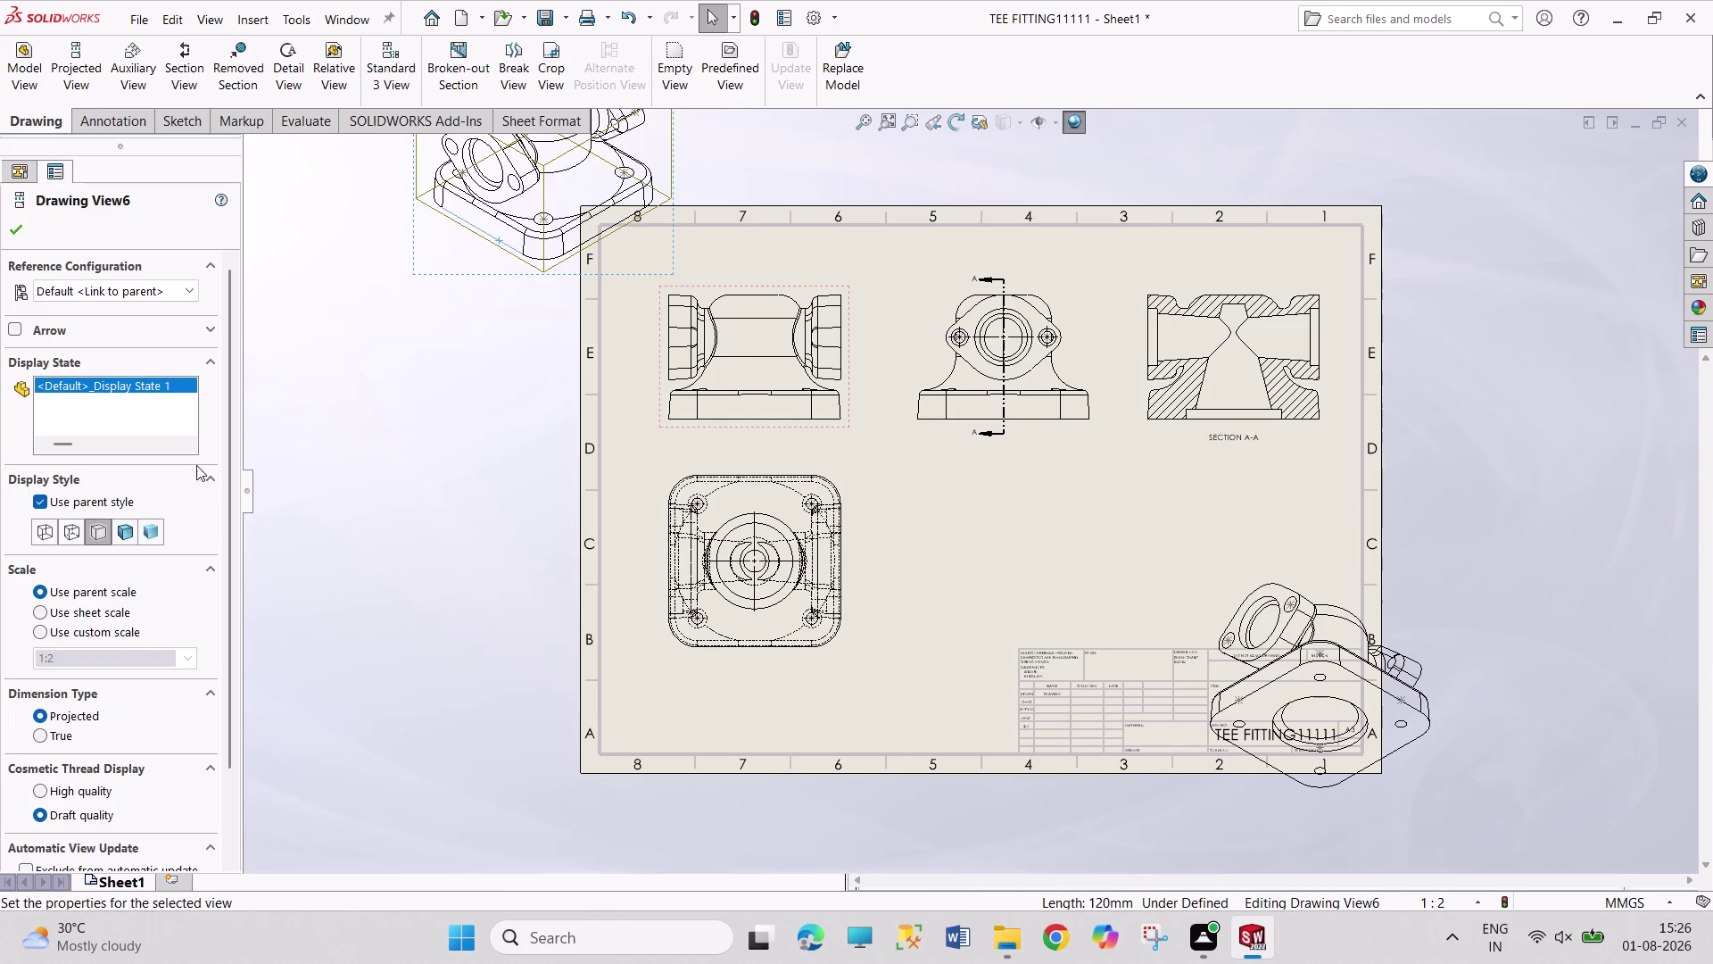
Turn off Use parent style and set both isometric views to Shaded With Edges.
click(153, 528)
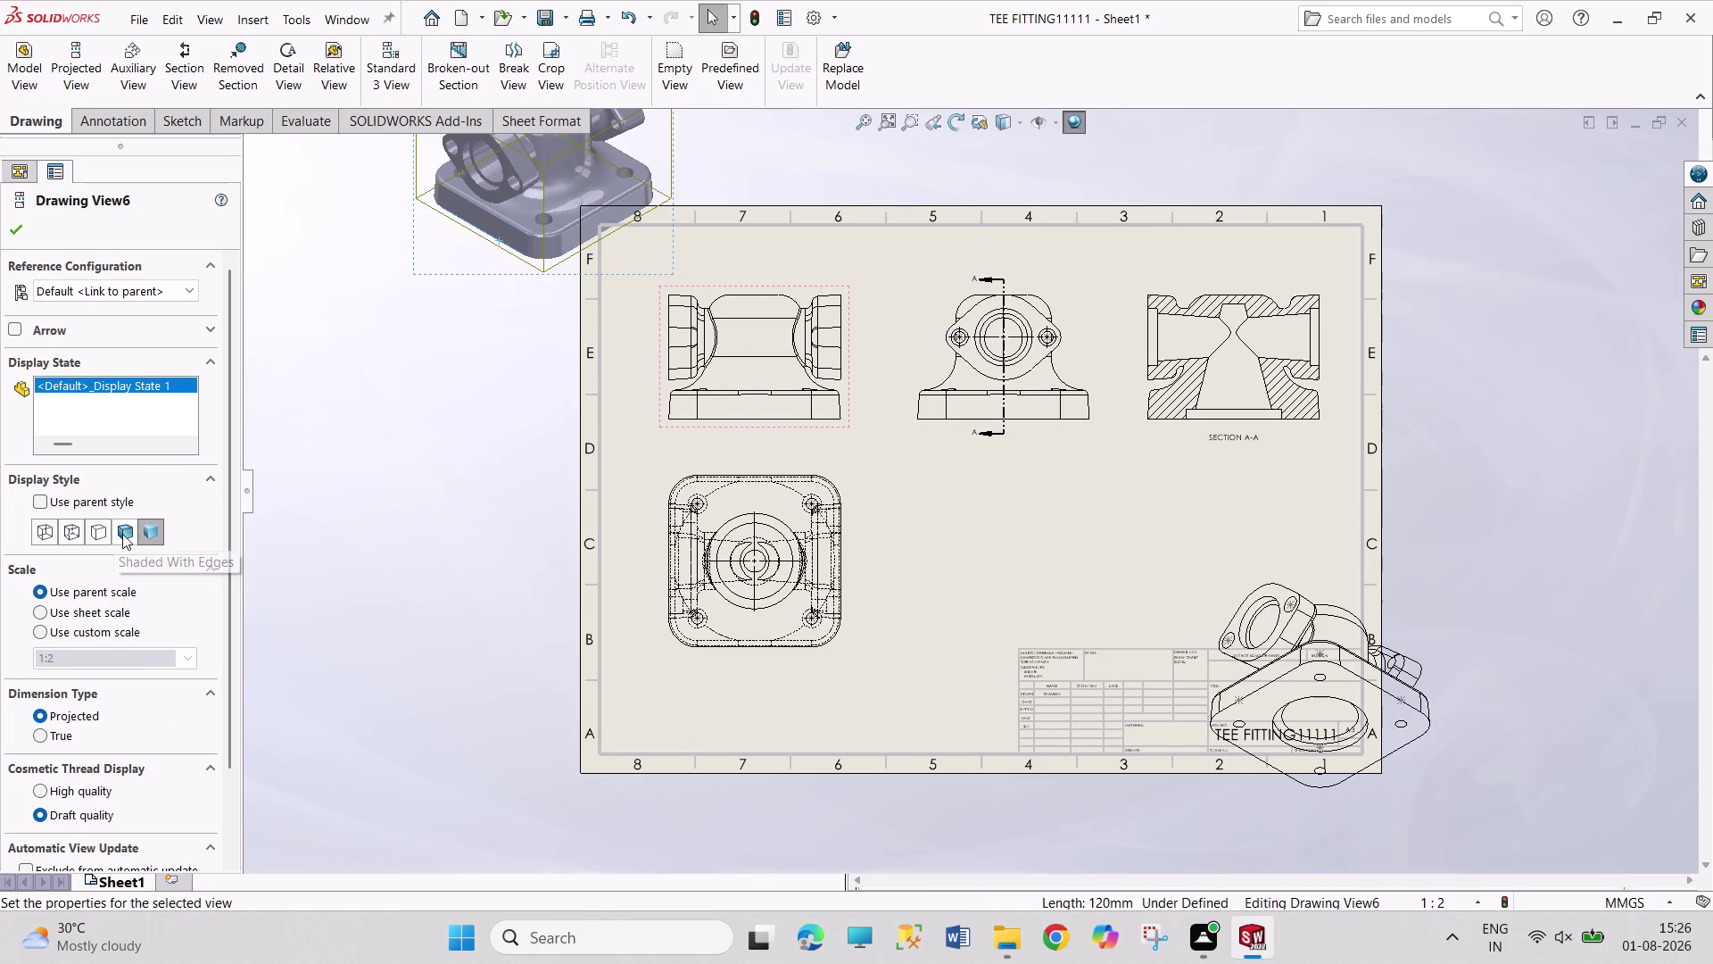
click(116, 531)
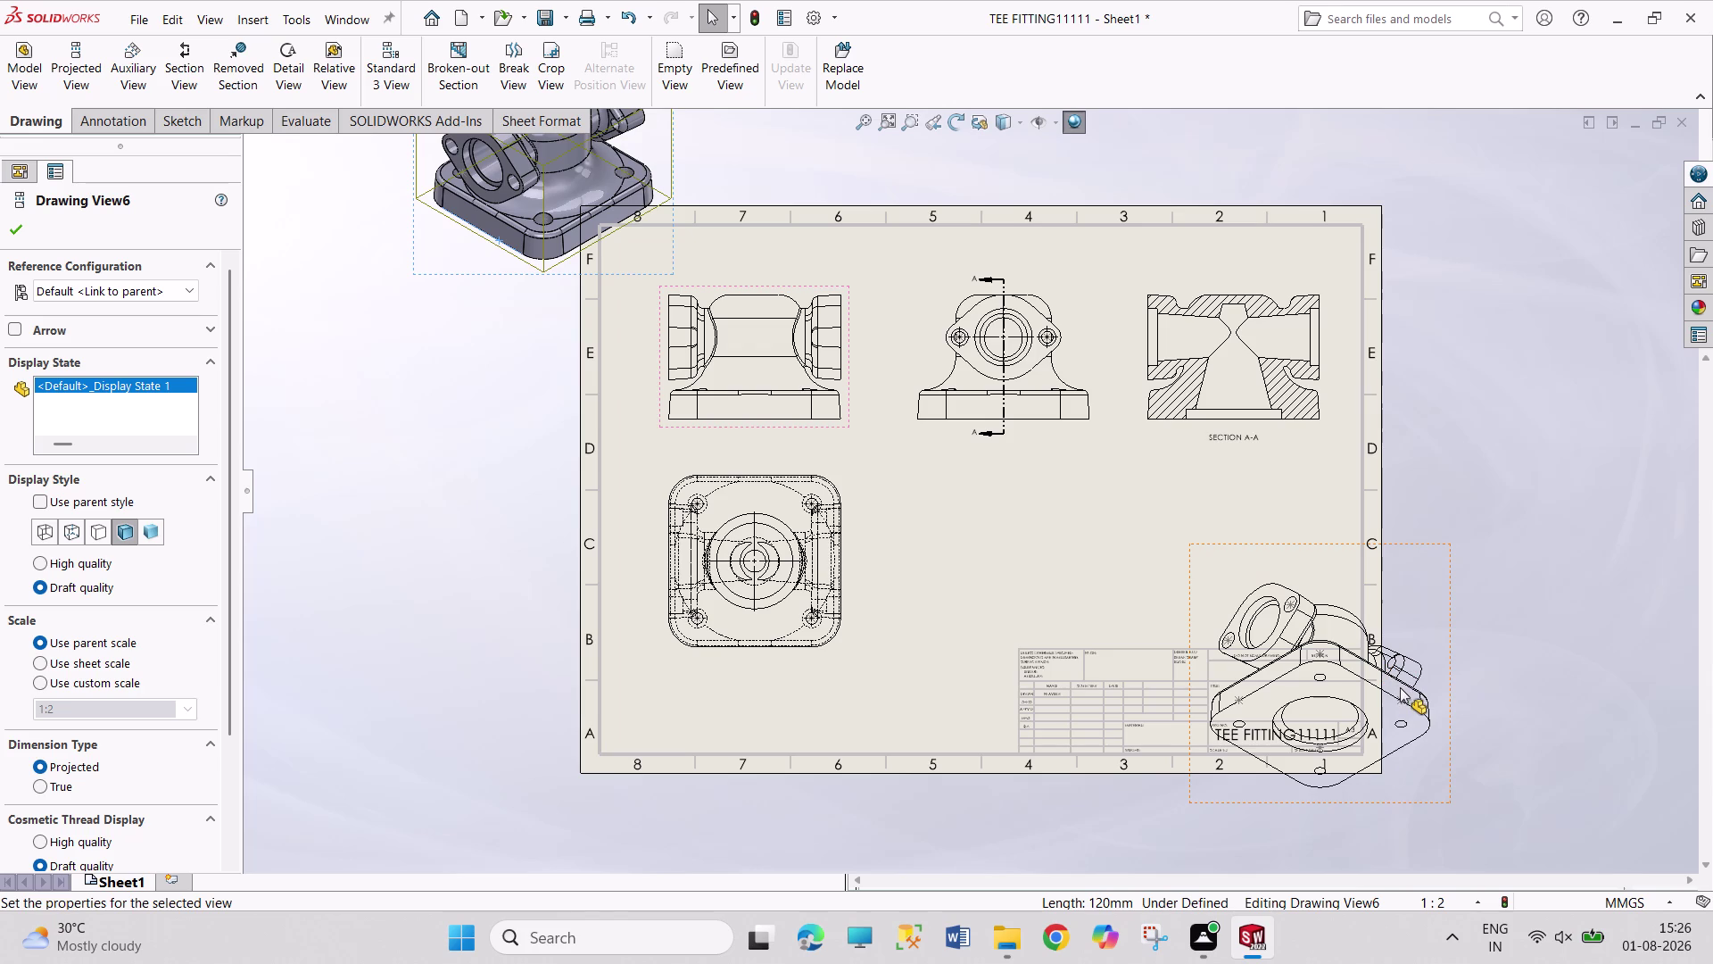
click(1340, 636)
click(131, 533)
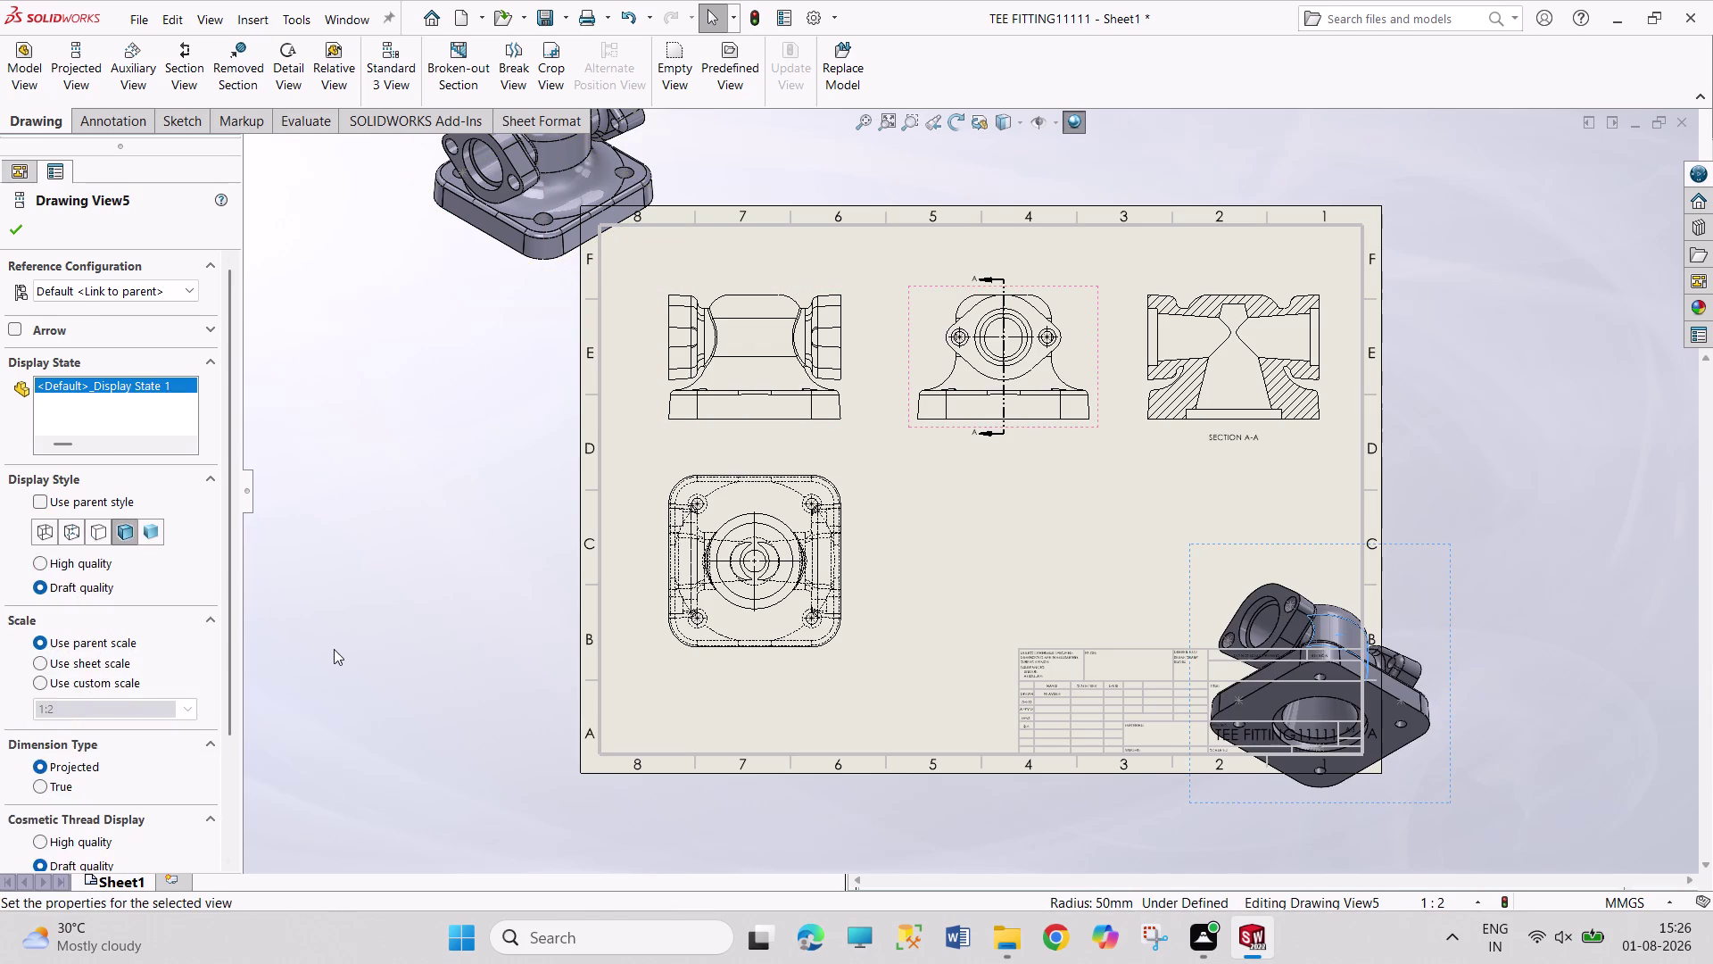
click(334, 649)
Drag Drawing View5 up from the title block into the space above it.
drag(1409, 694, 1391, 651)
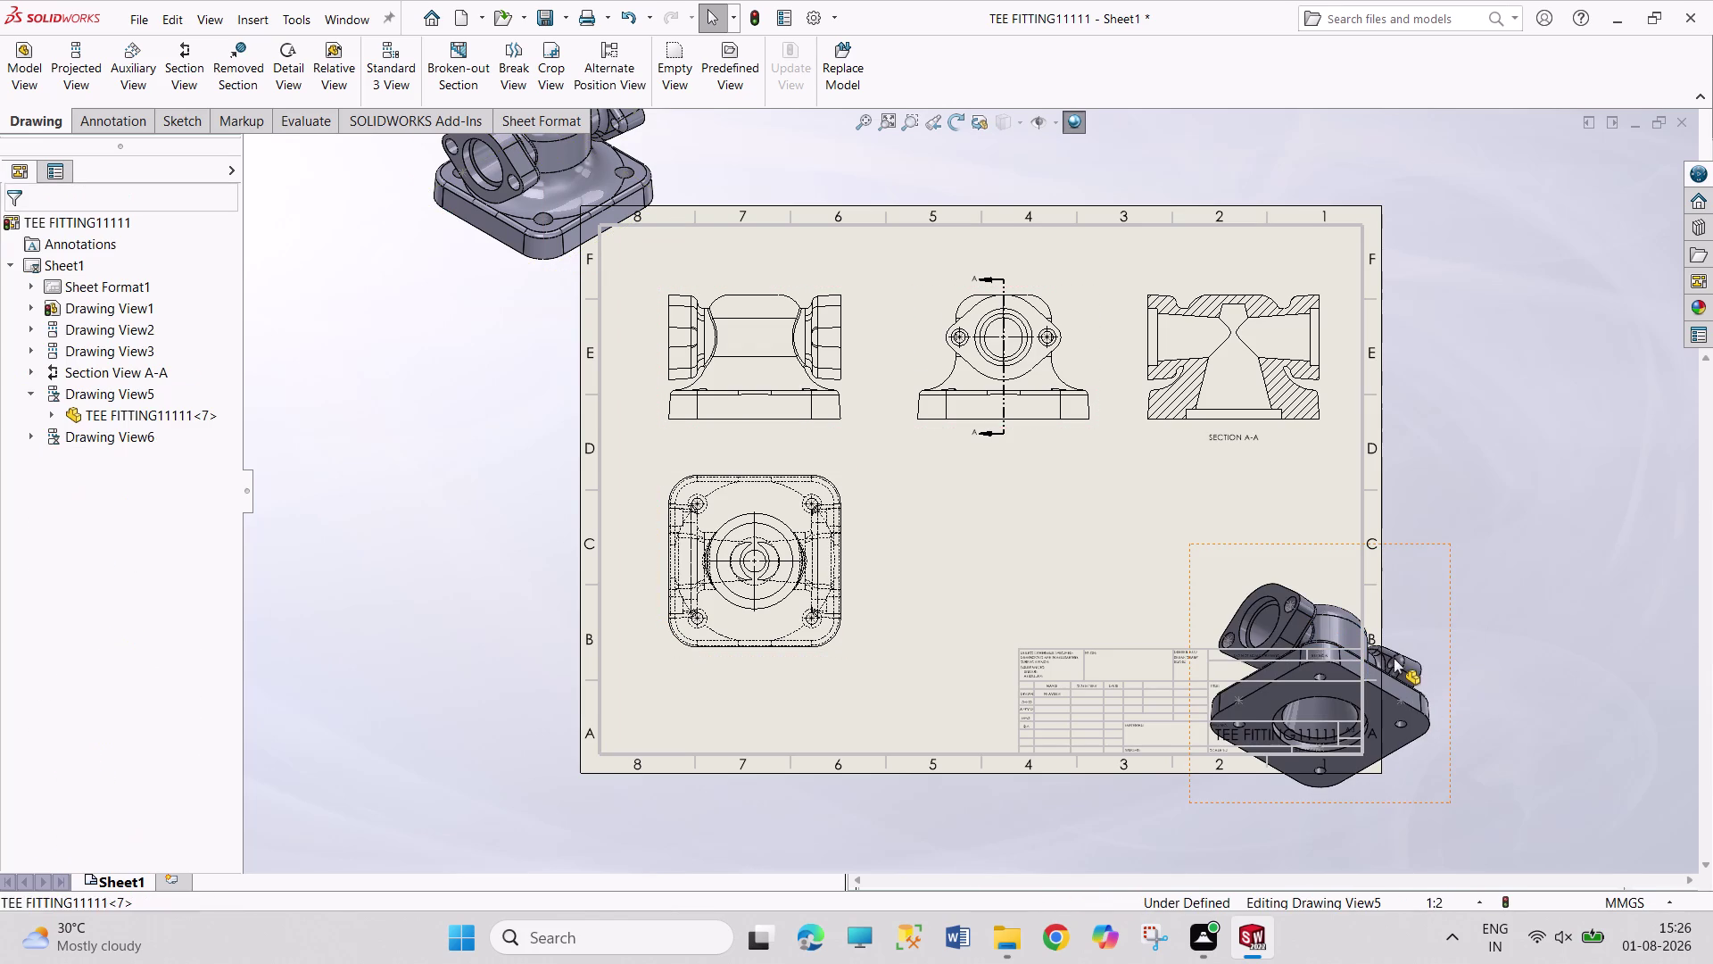
drag(1391, 652, 1367, 580)
drag(1276, 547, 1242, 389)
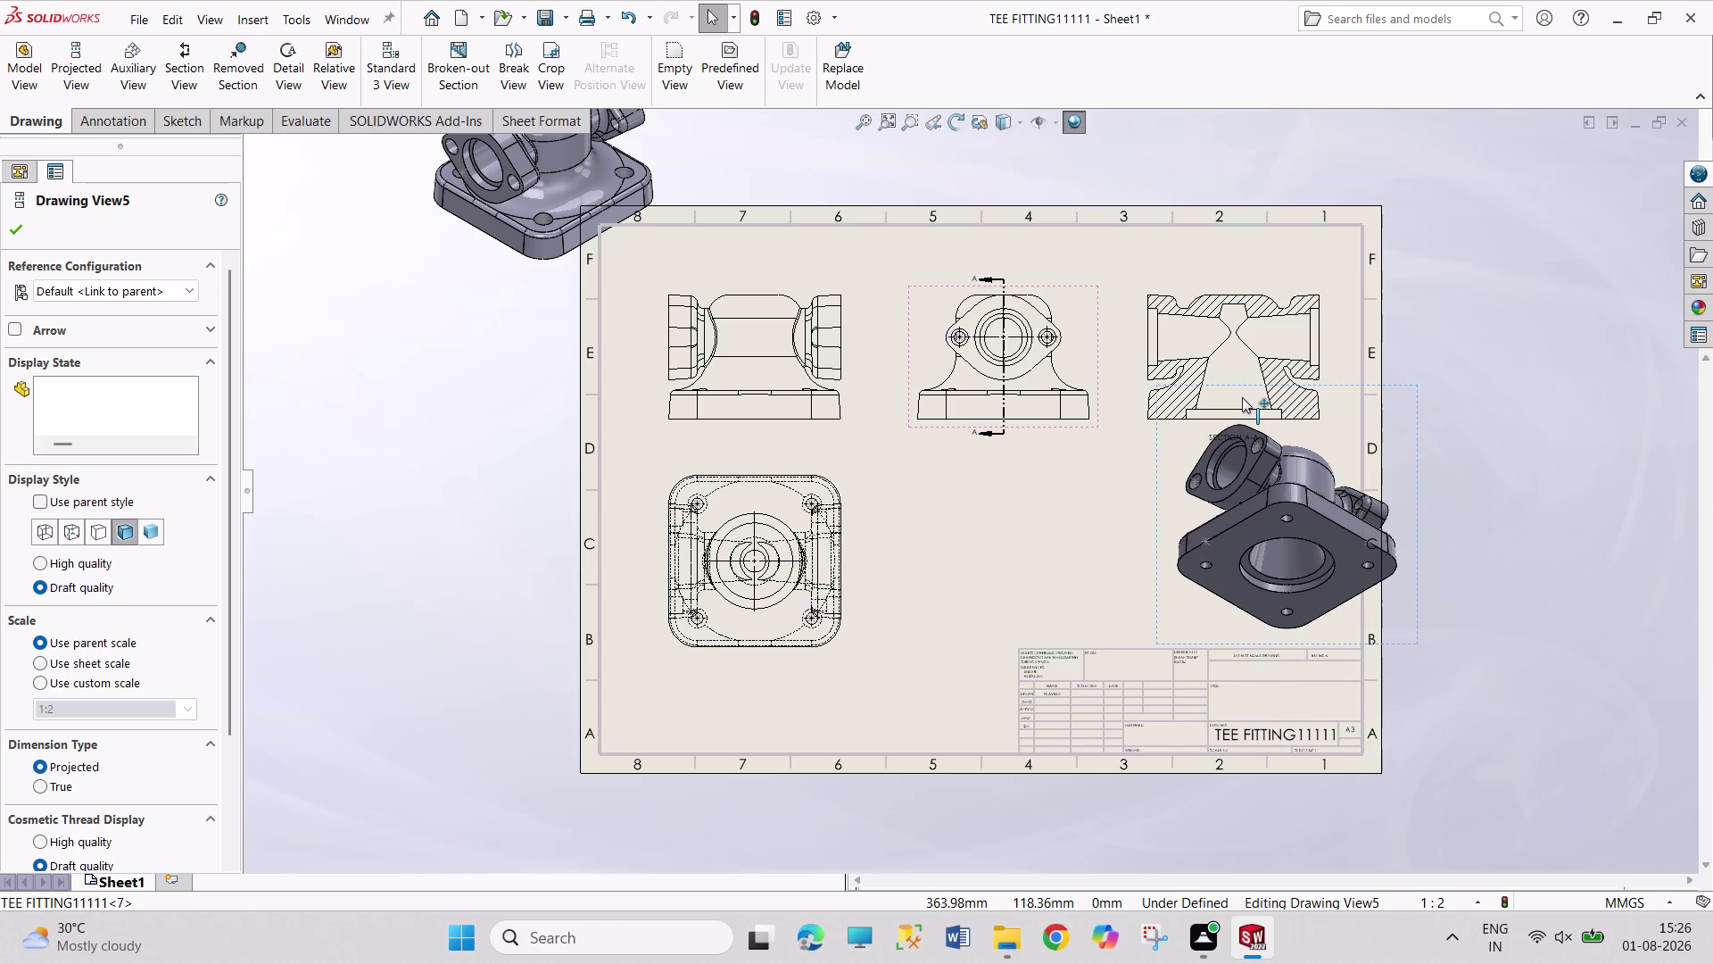
drag(1329, 519, 1271, 517)
drag(1250, 526, 1228, 552)
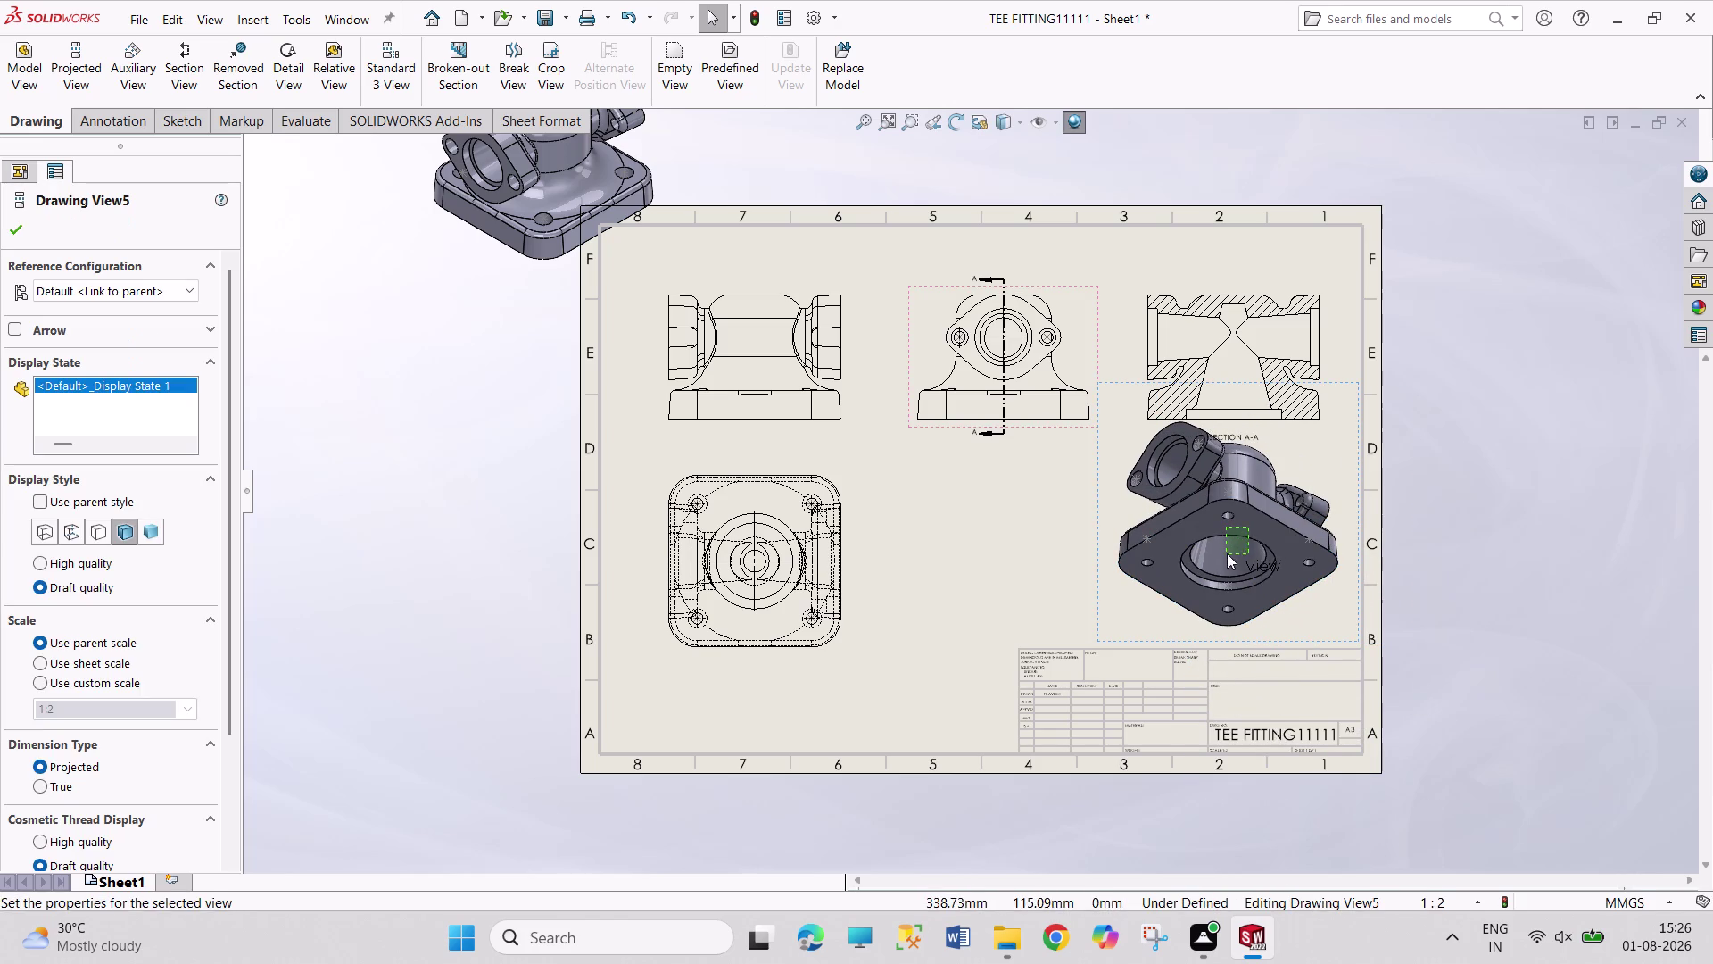
drag(1228, 553, 1227, 553)
drag(1161, 596, 1152, 613)
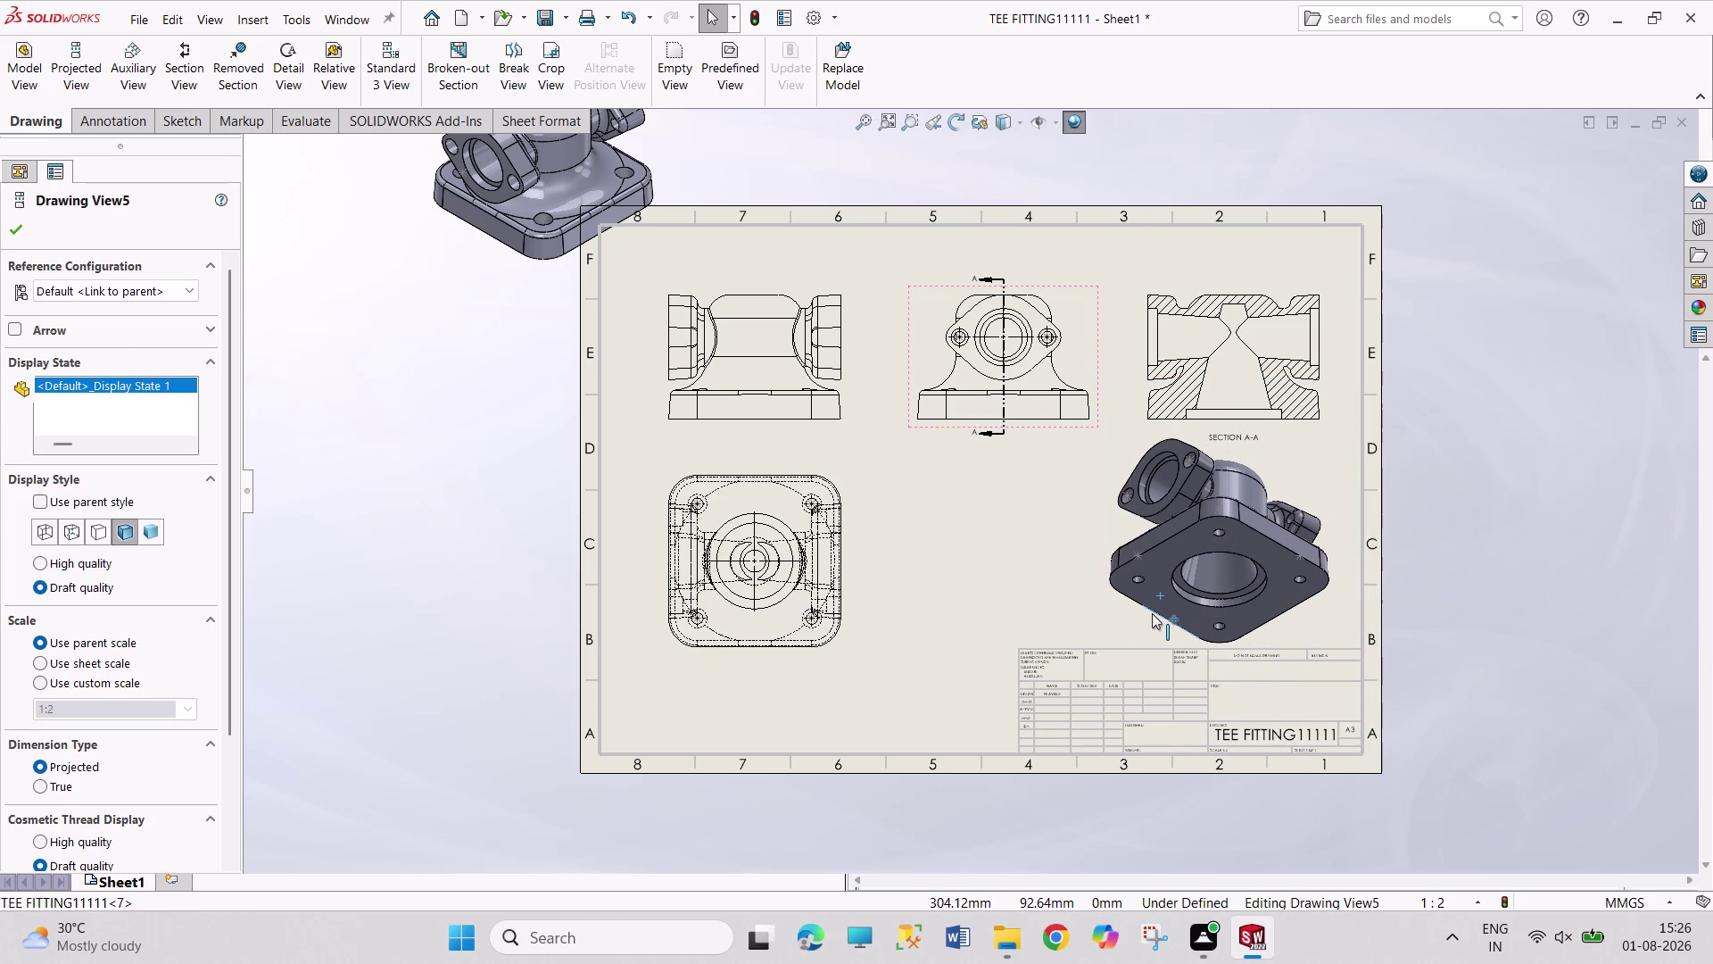
drag(1152, 613, 1152, 614)
drag(517, 200, 597, 297)
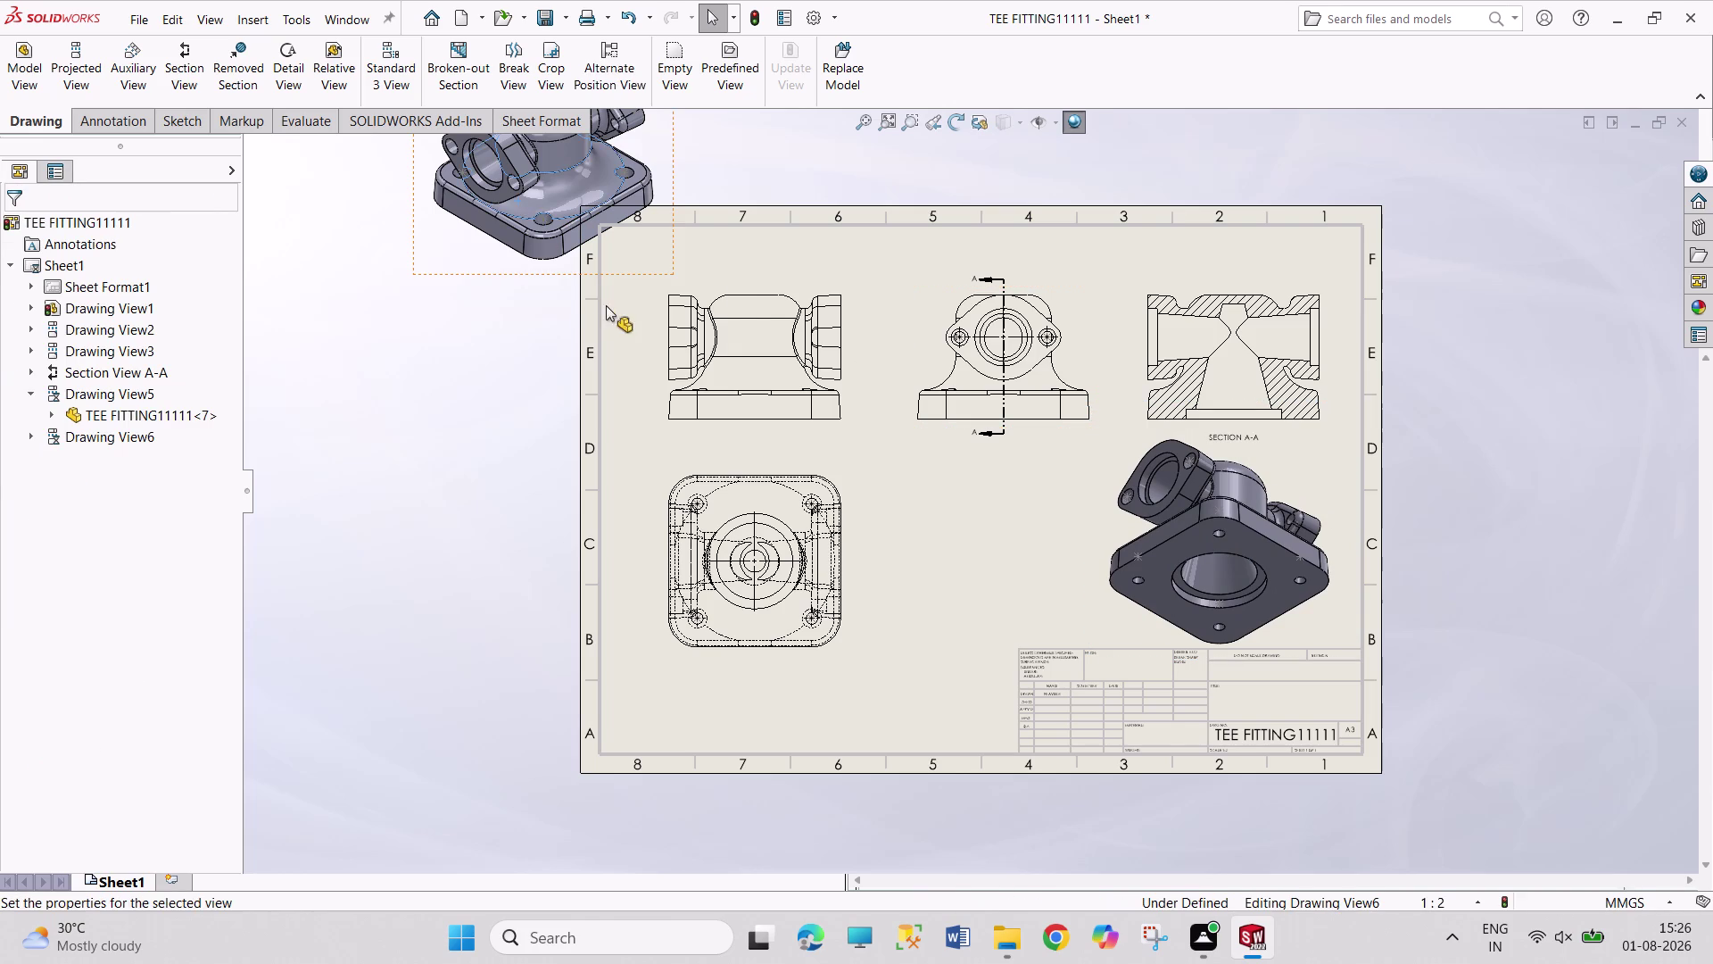
Start dragging Drawing View6 toward the sheet.
drag(597, 297, 661, 360)
drag(514, 238, 520, 289)
drag(440, 264, 489, 320)
drag(436, 254, 467, 307)
Drag Drawing View6 onto the sheet next to Drawing View5, then clear the selection.
click(463, 339)
drag(475, 224, 486, 280)
drag(422, 269, 791, 565)
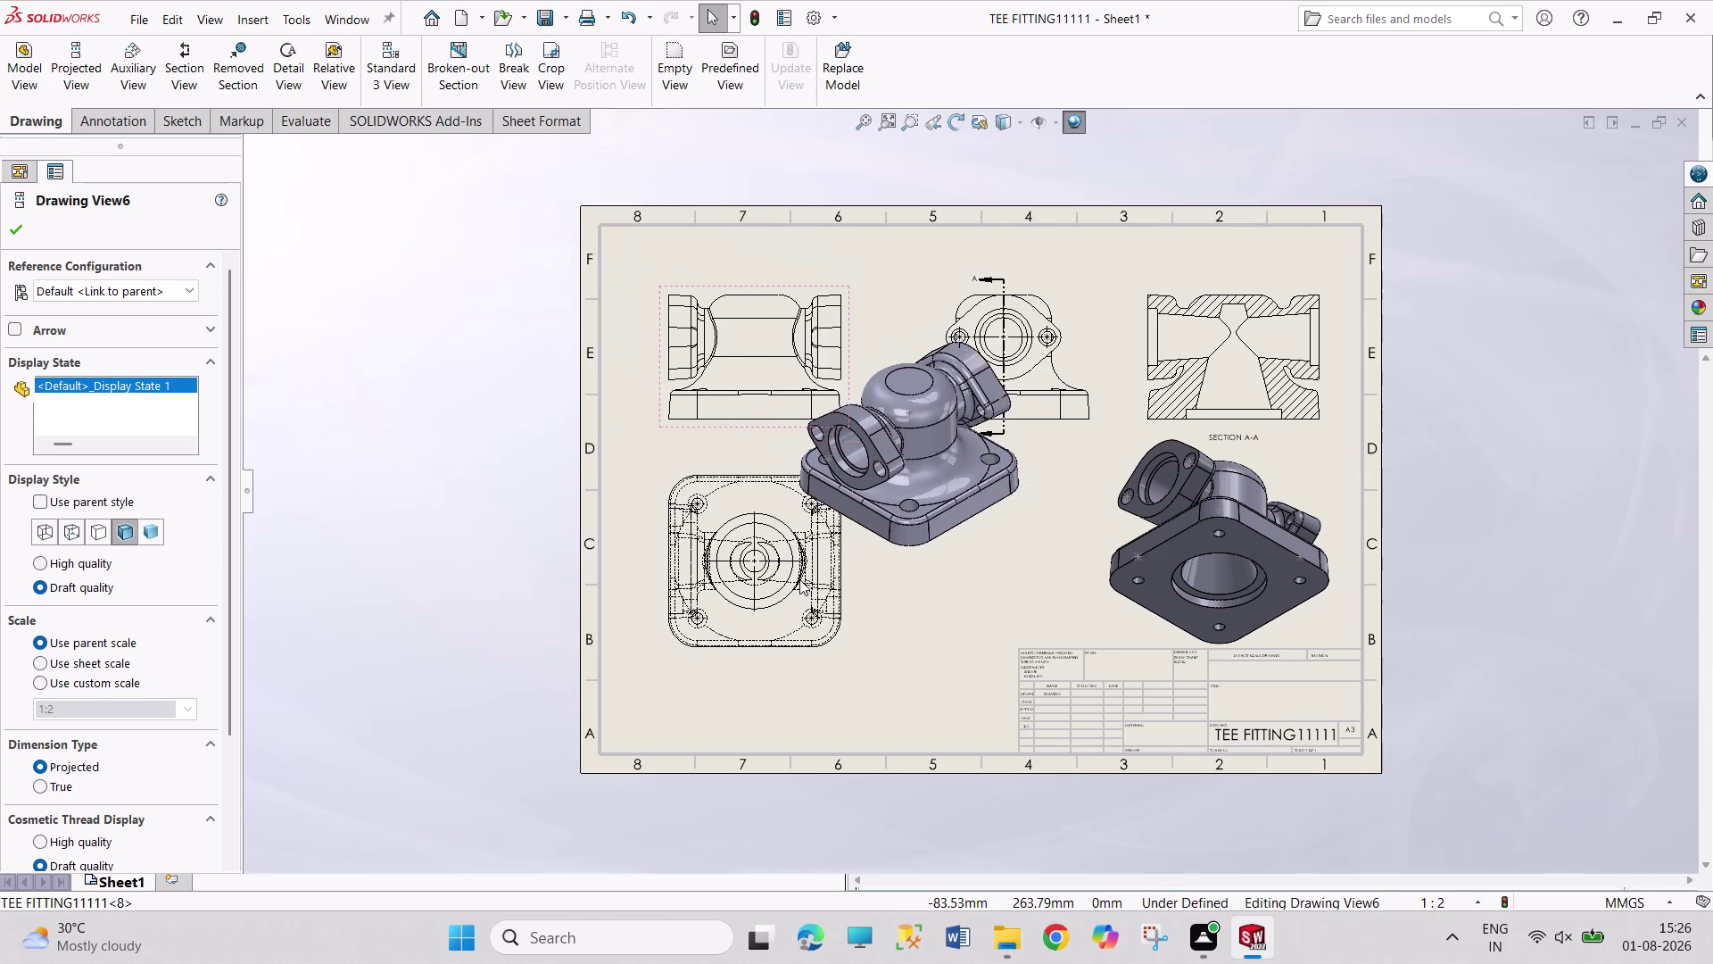
drag(792, 565, 875, 658)
click(1477, 514)
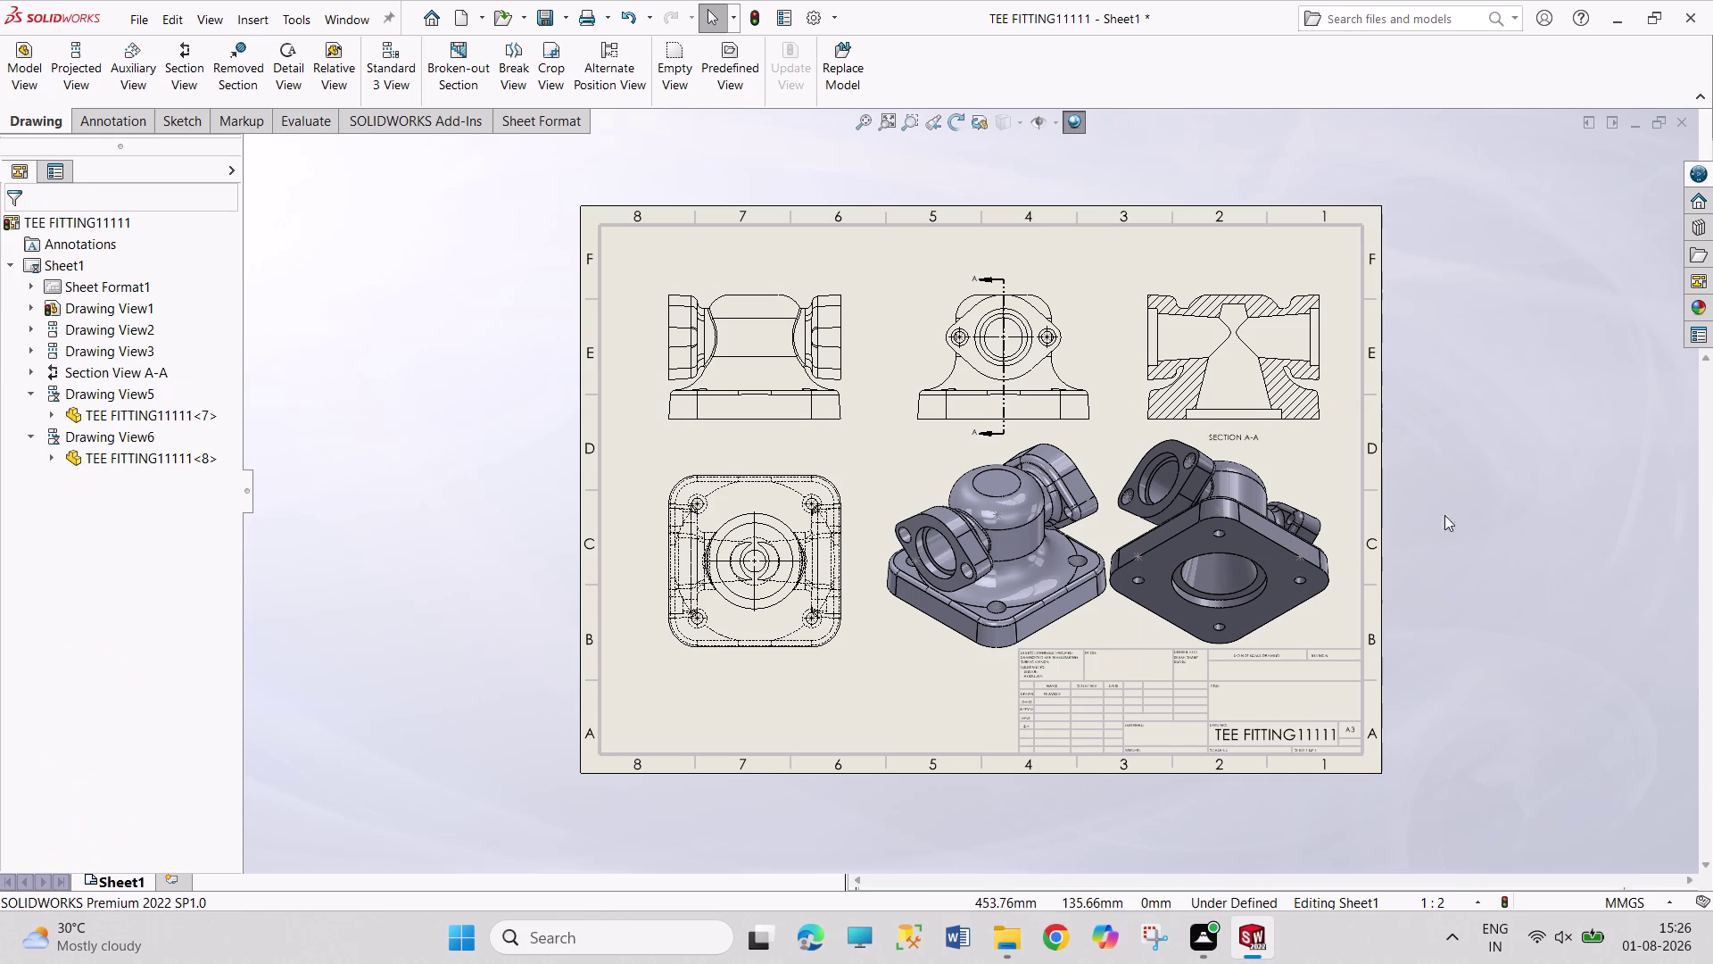
click(780, 407)
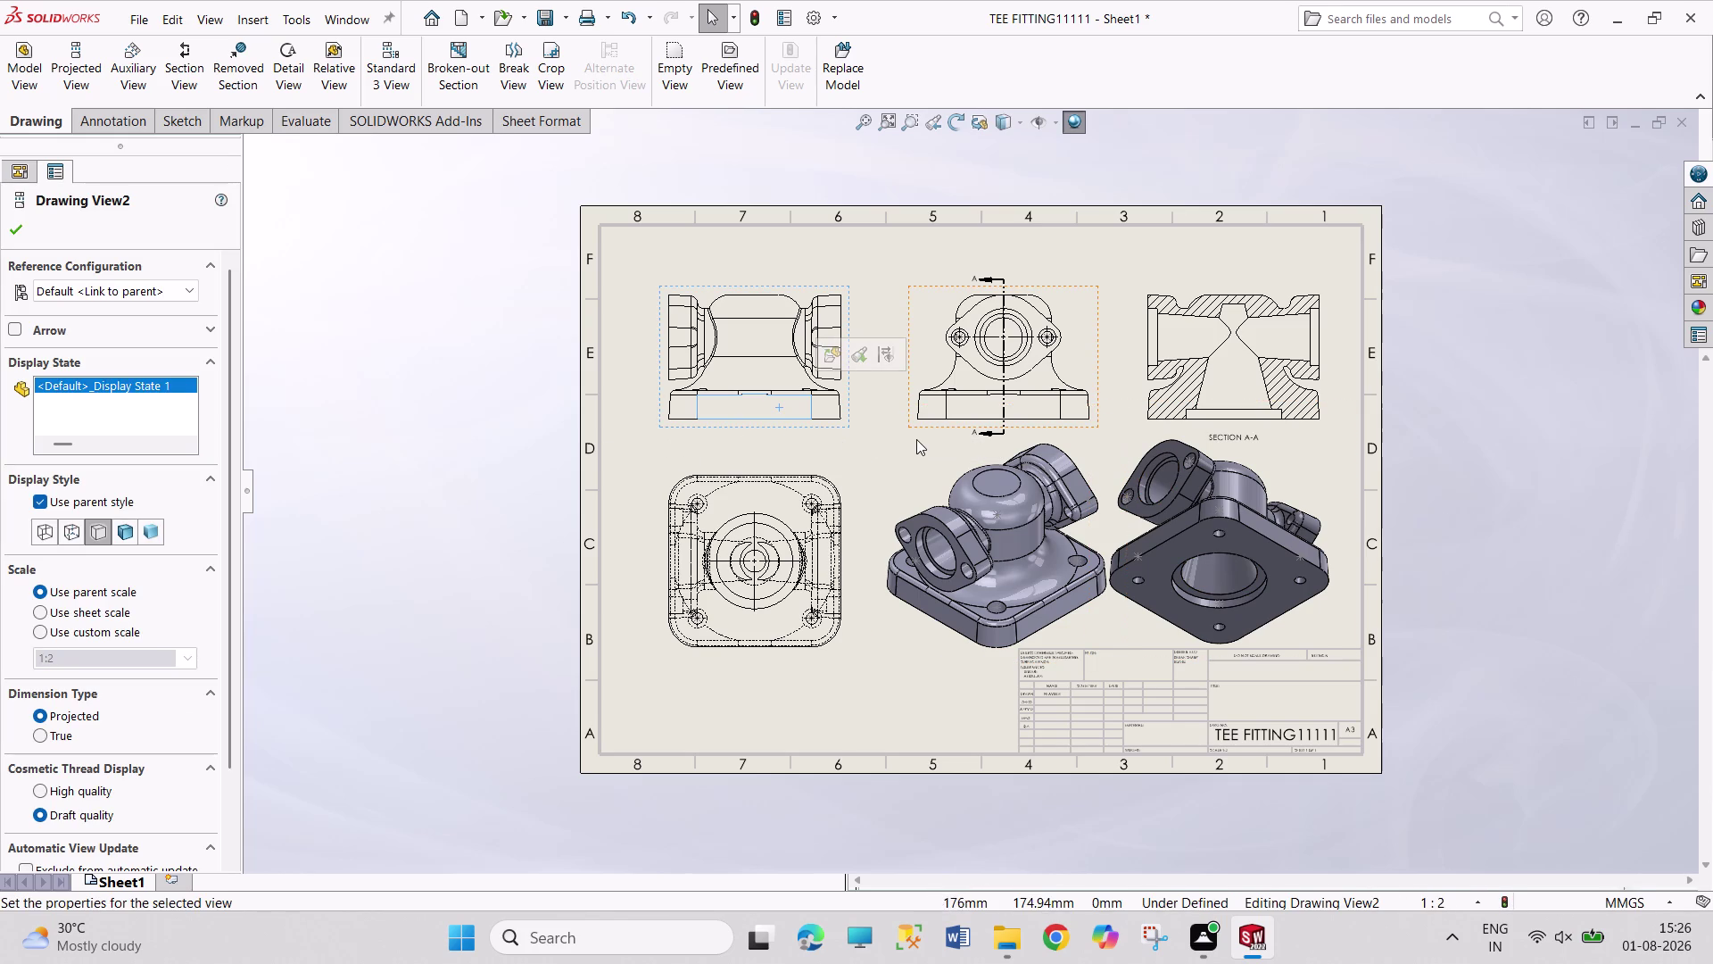
Nudge the front, top and side views slightly left, keeping them aligned.
click(916, 439)
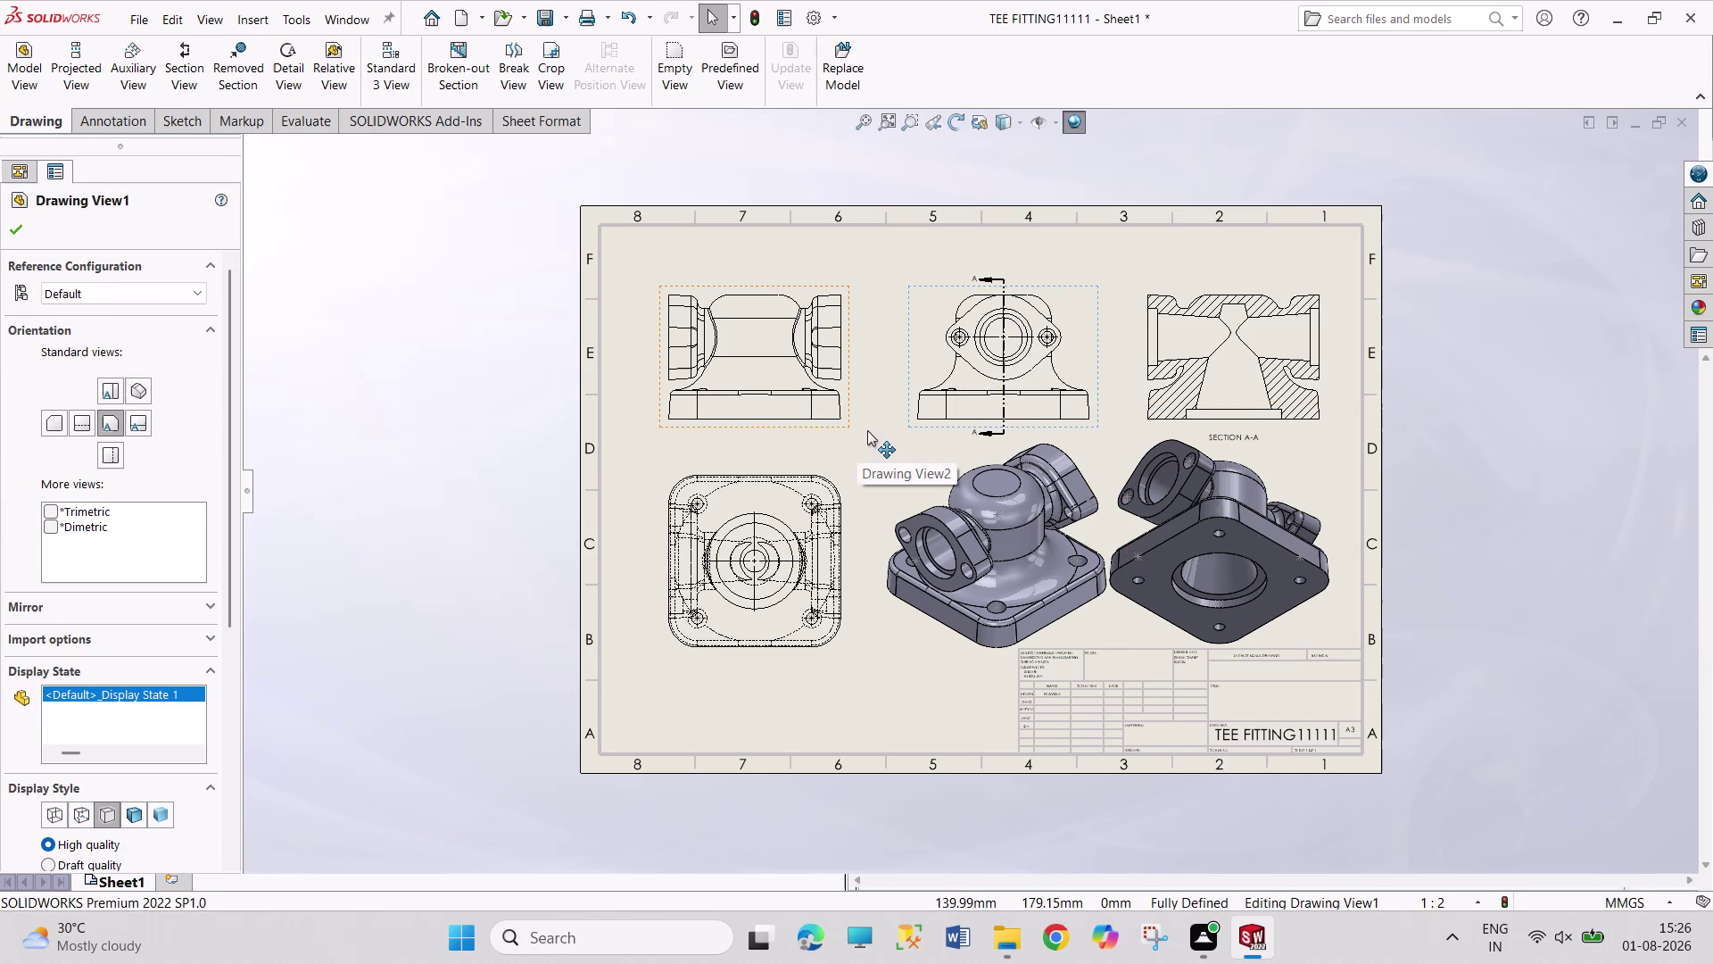
drag(912, 428, 910, 402)
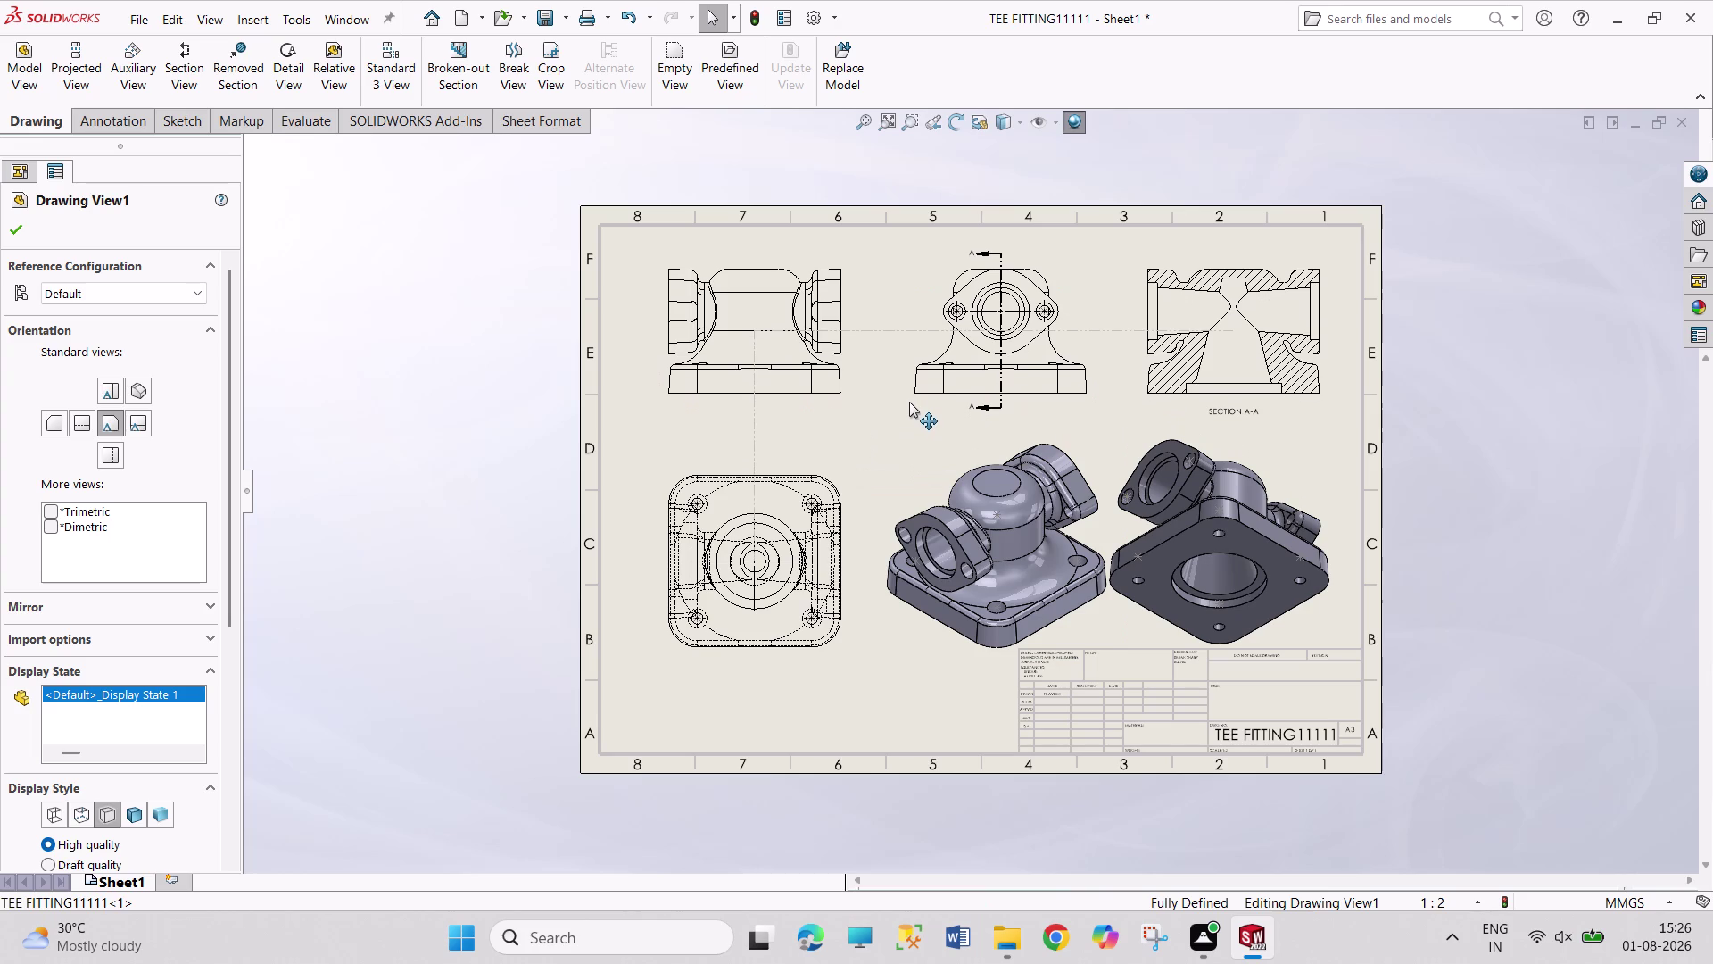
drag(909, 403, 910, 400)
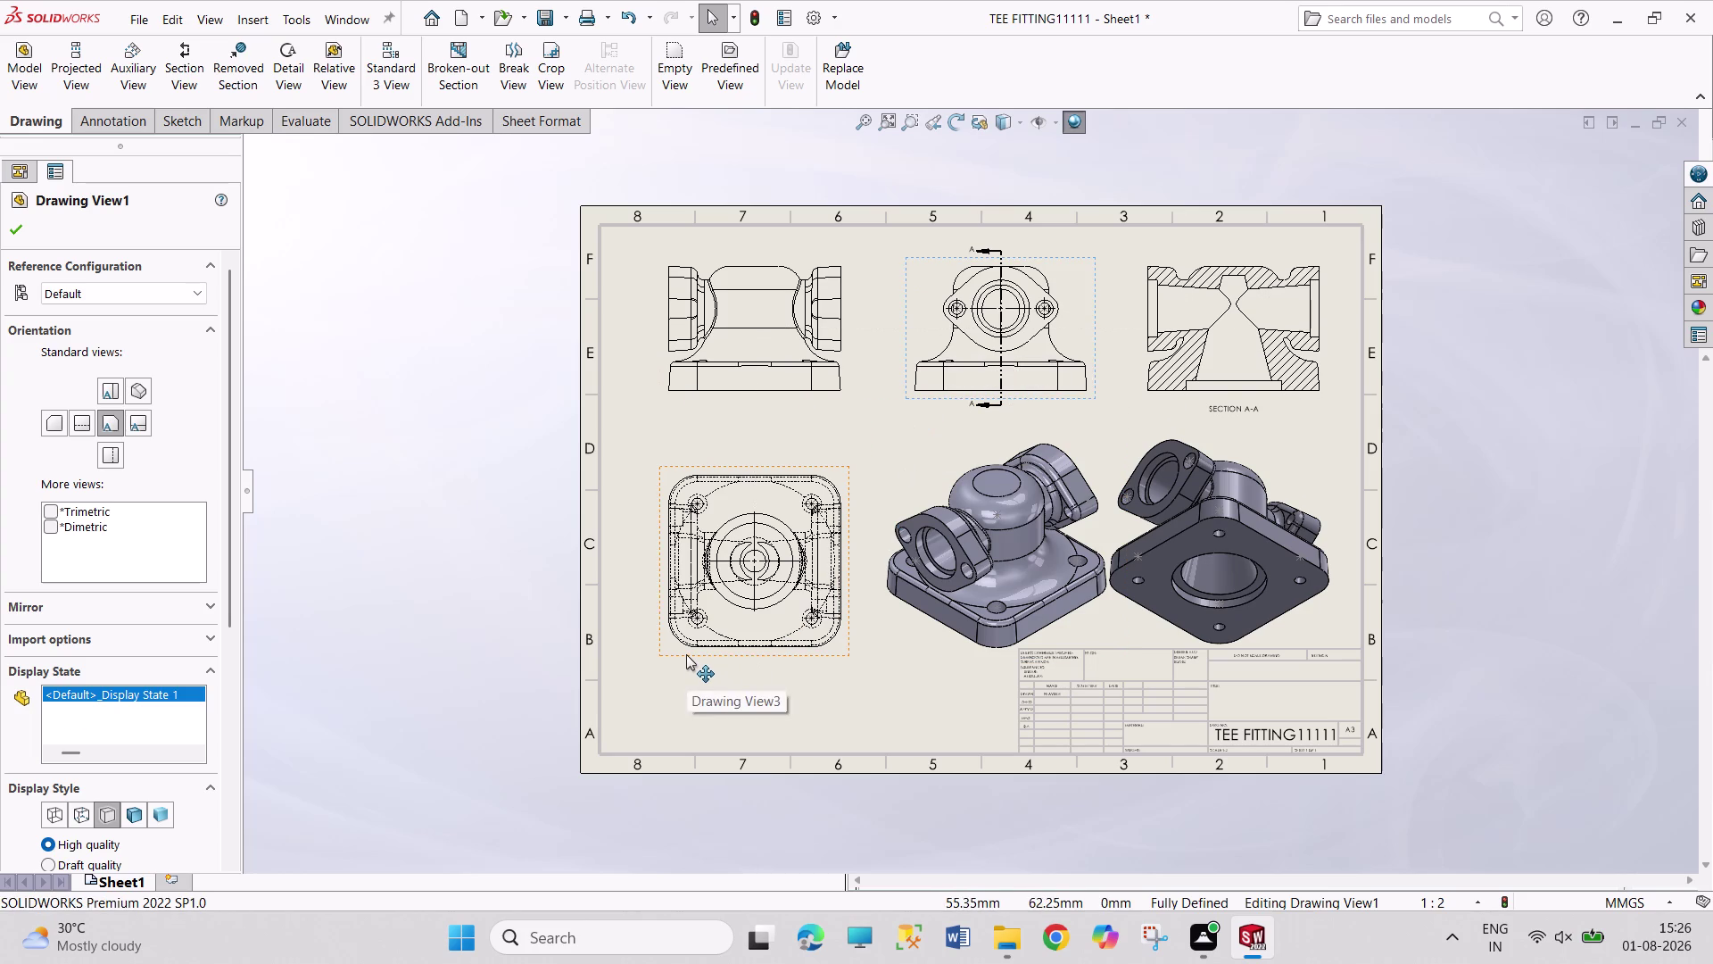
drag(687, 654, 654, 651)
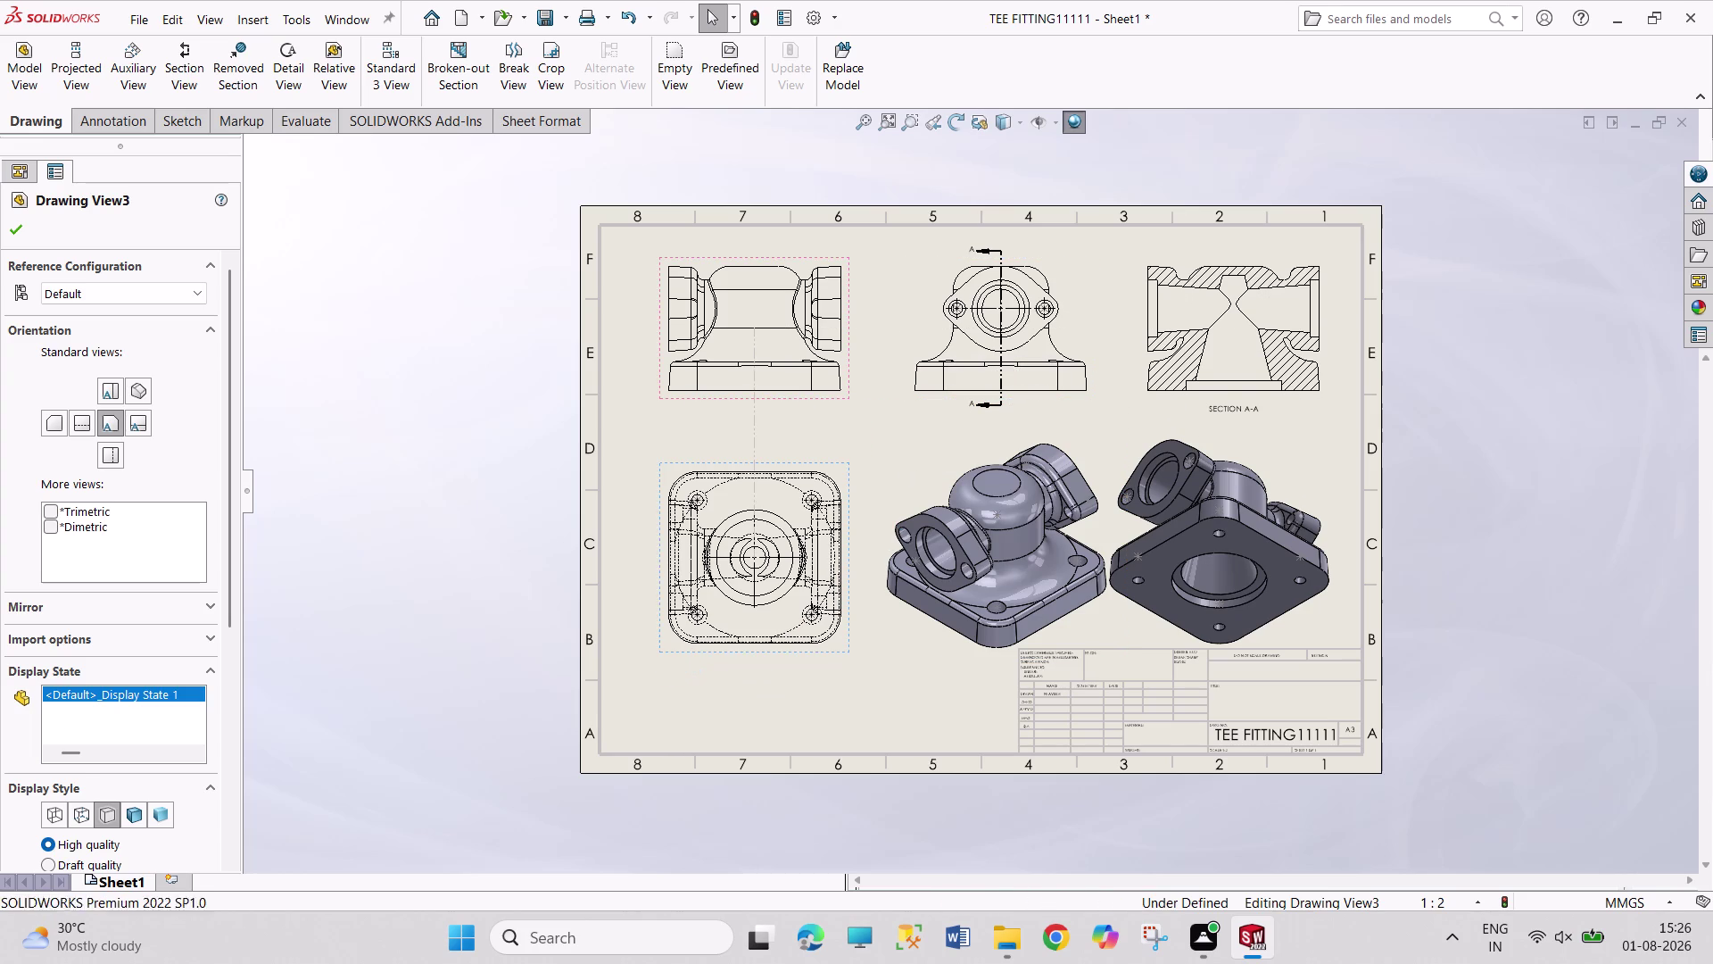
drag(718, 402, 704, 405)
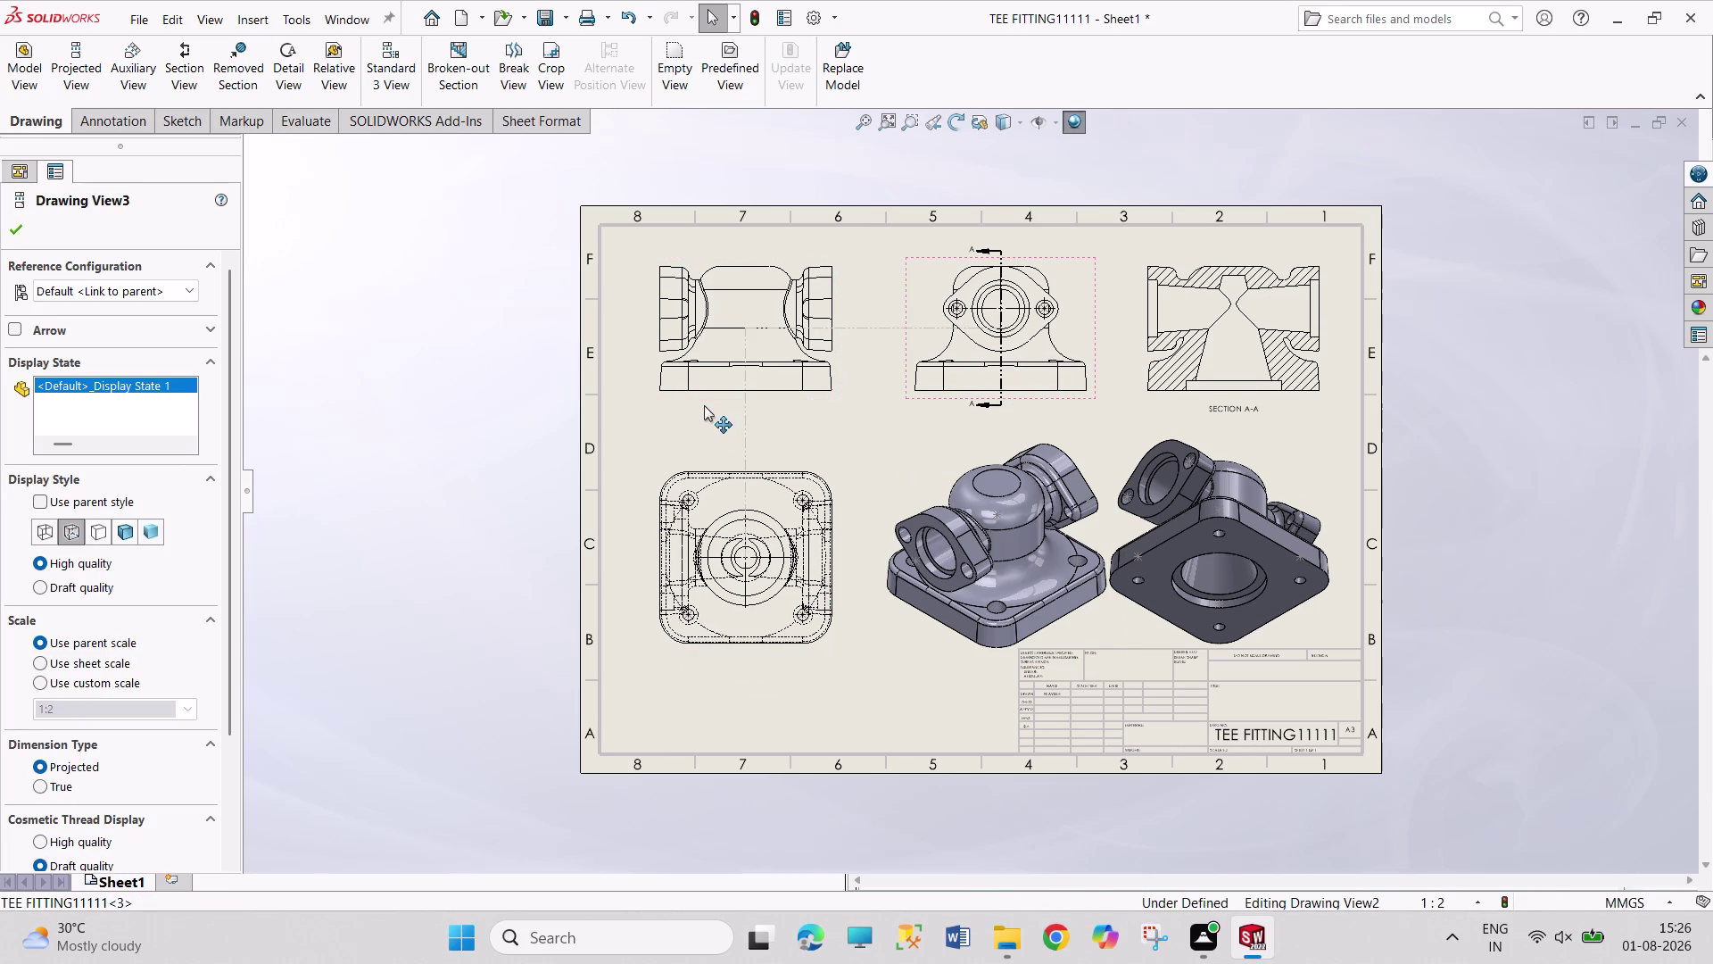
drag(704, 405, 698, 406)
click(1550, 471)
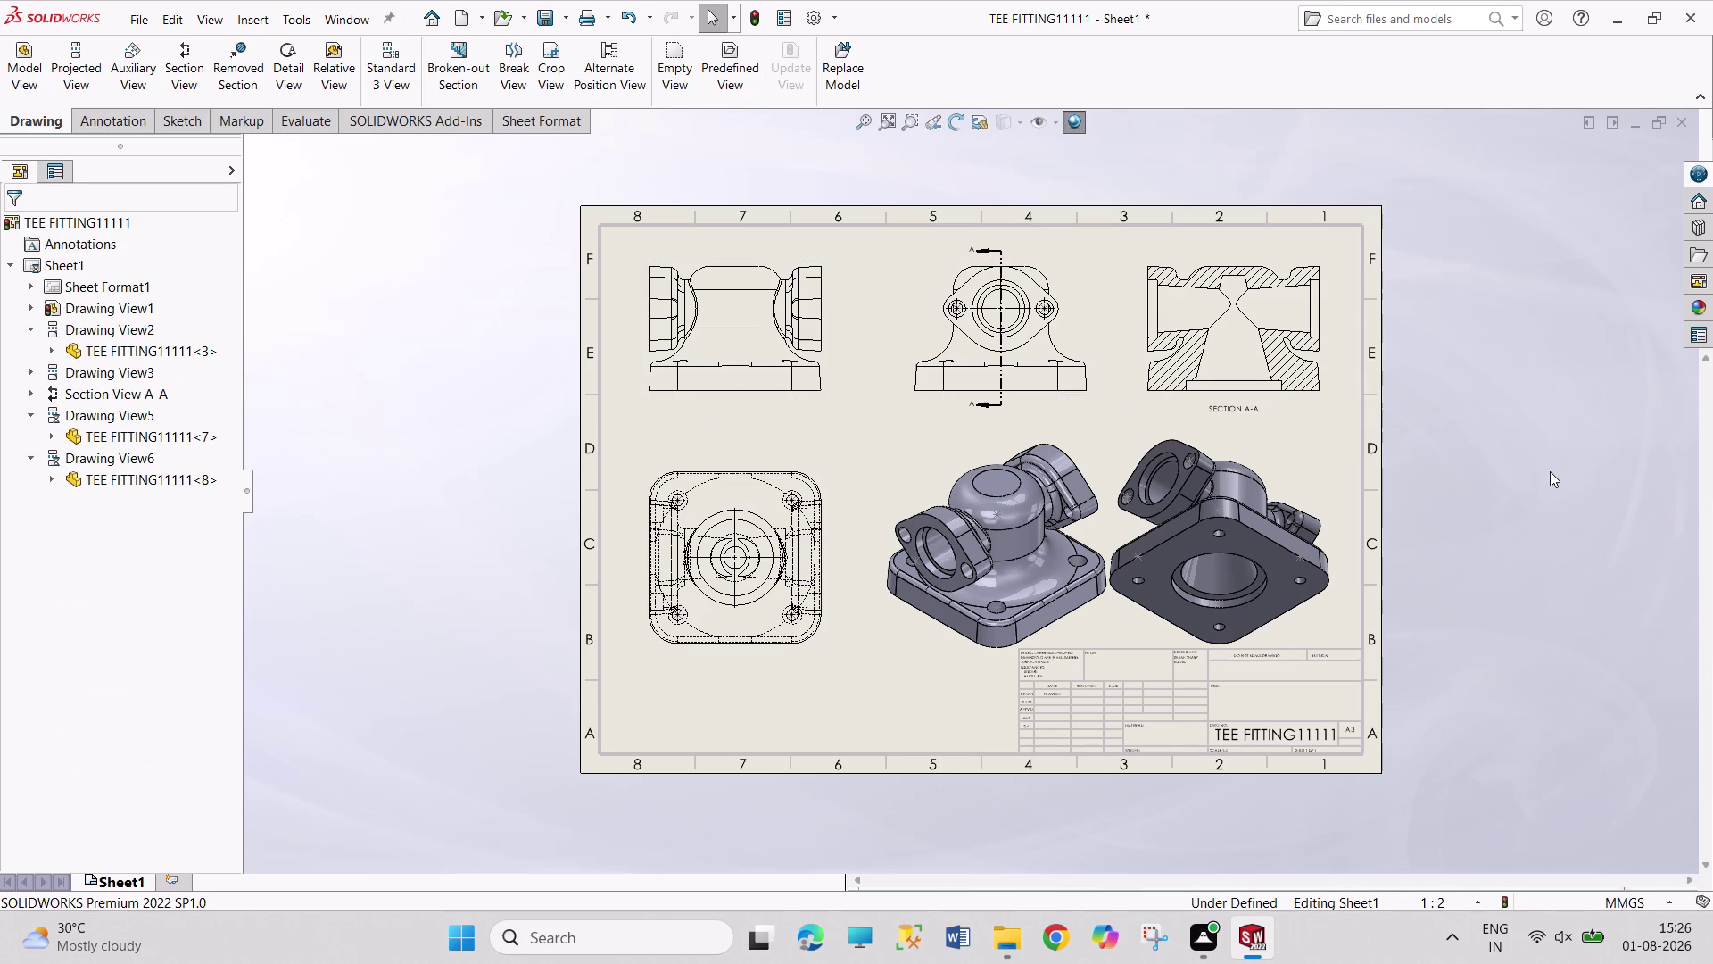
click(1250, 566)
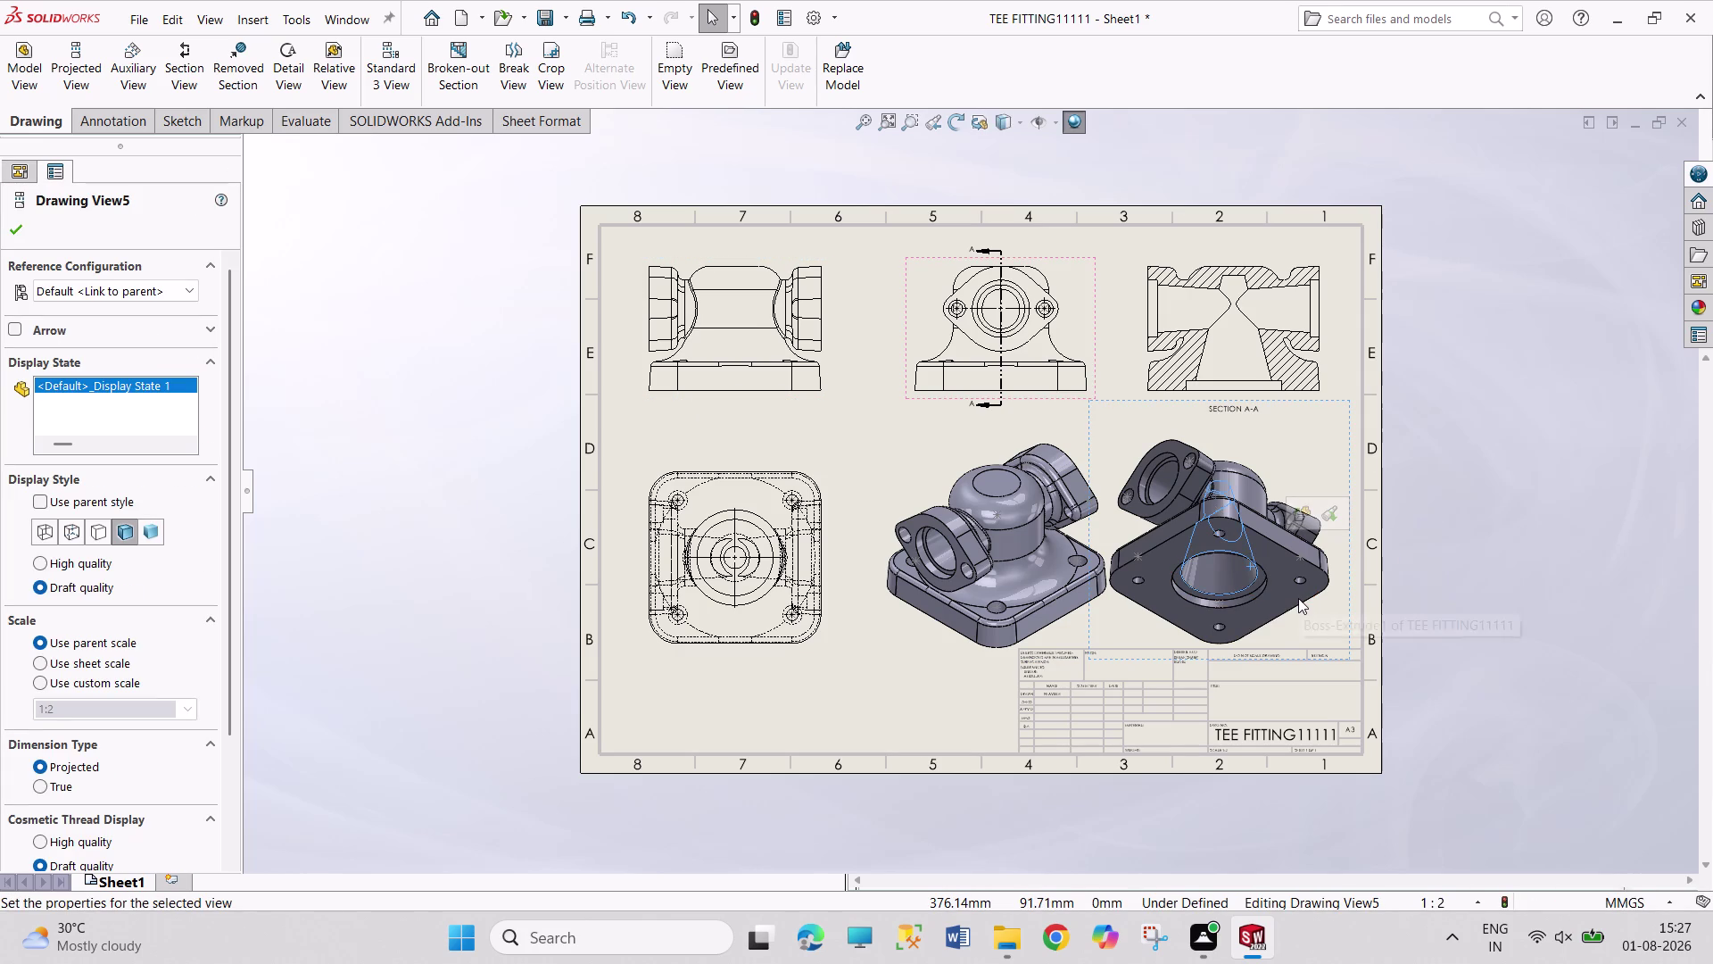
key(Delete)
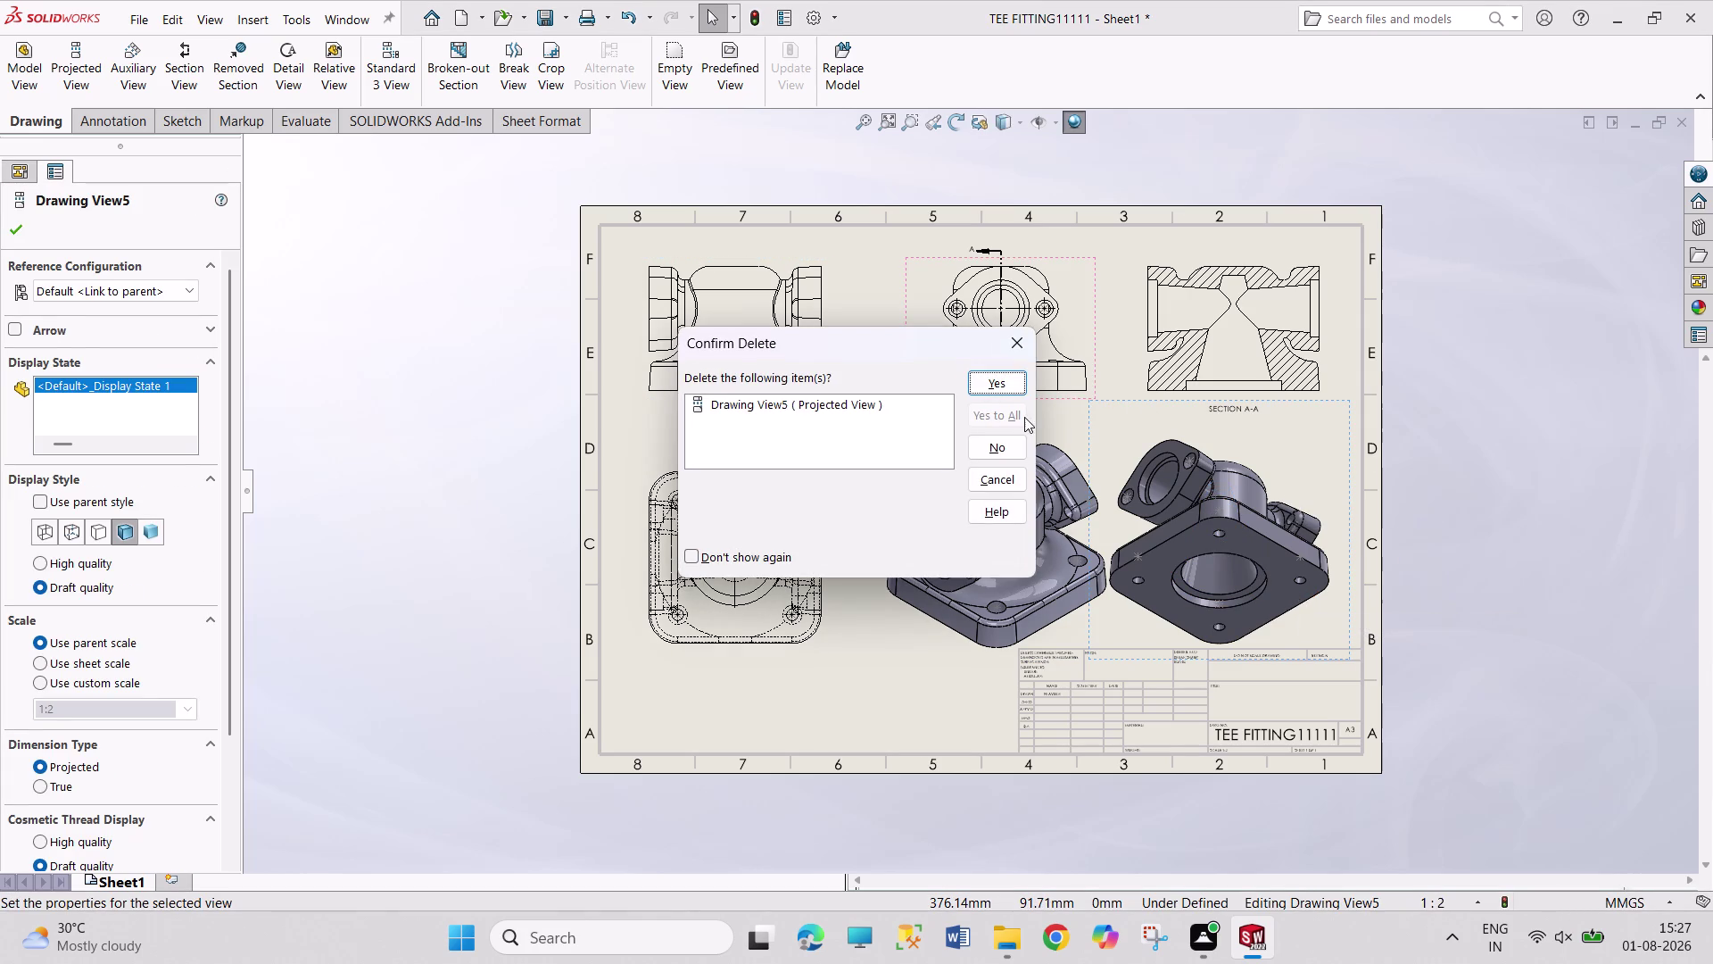
click(1000, 389)
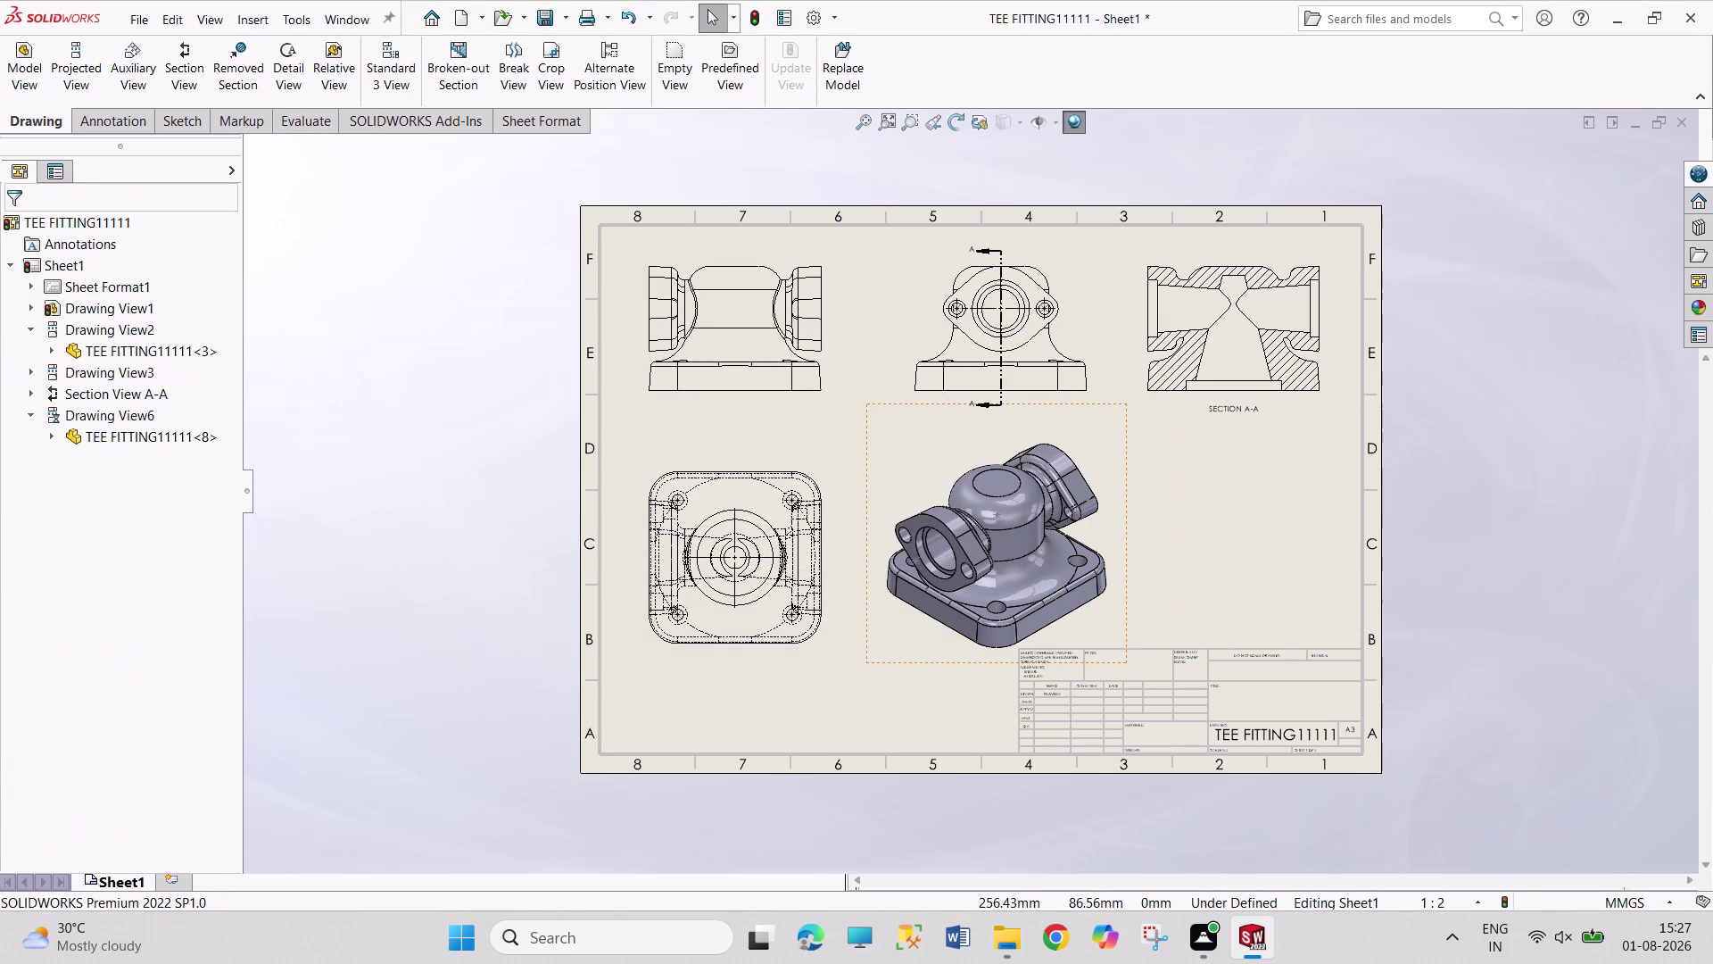
drag(1123, 609, 1247, 601)
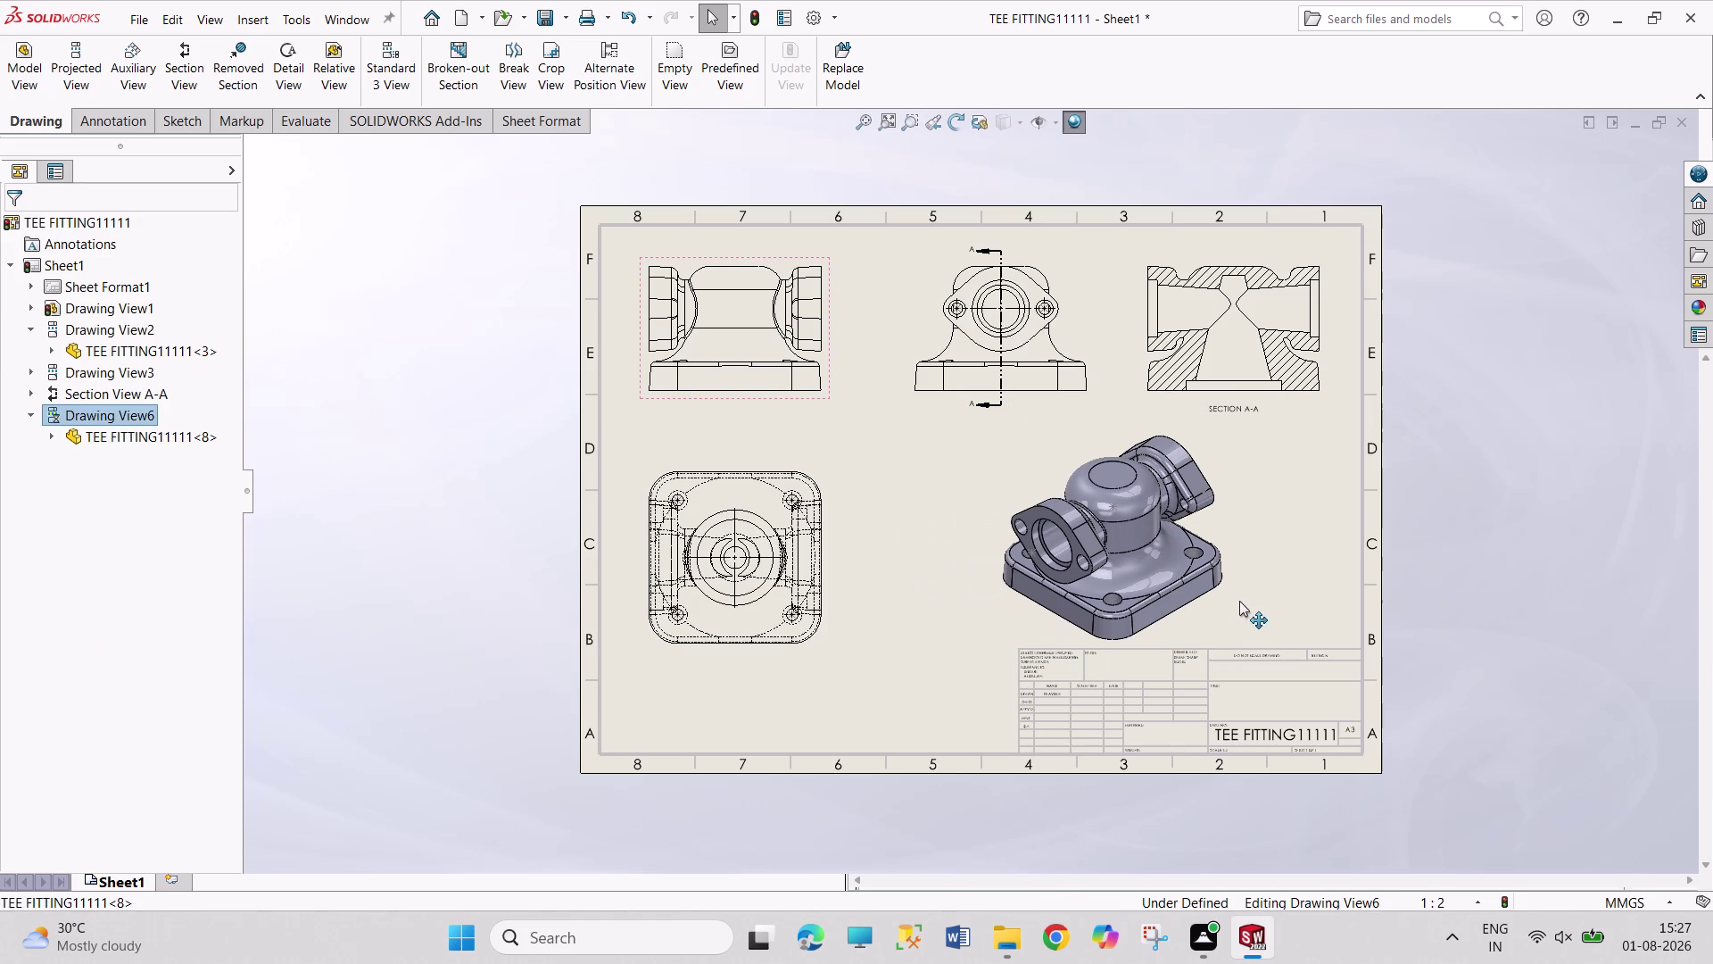
drag(1246, 601, 1343, 604)
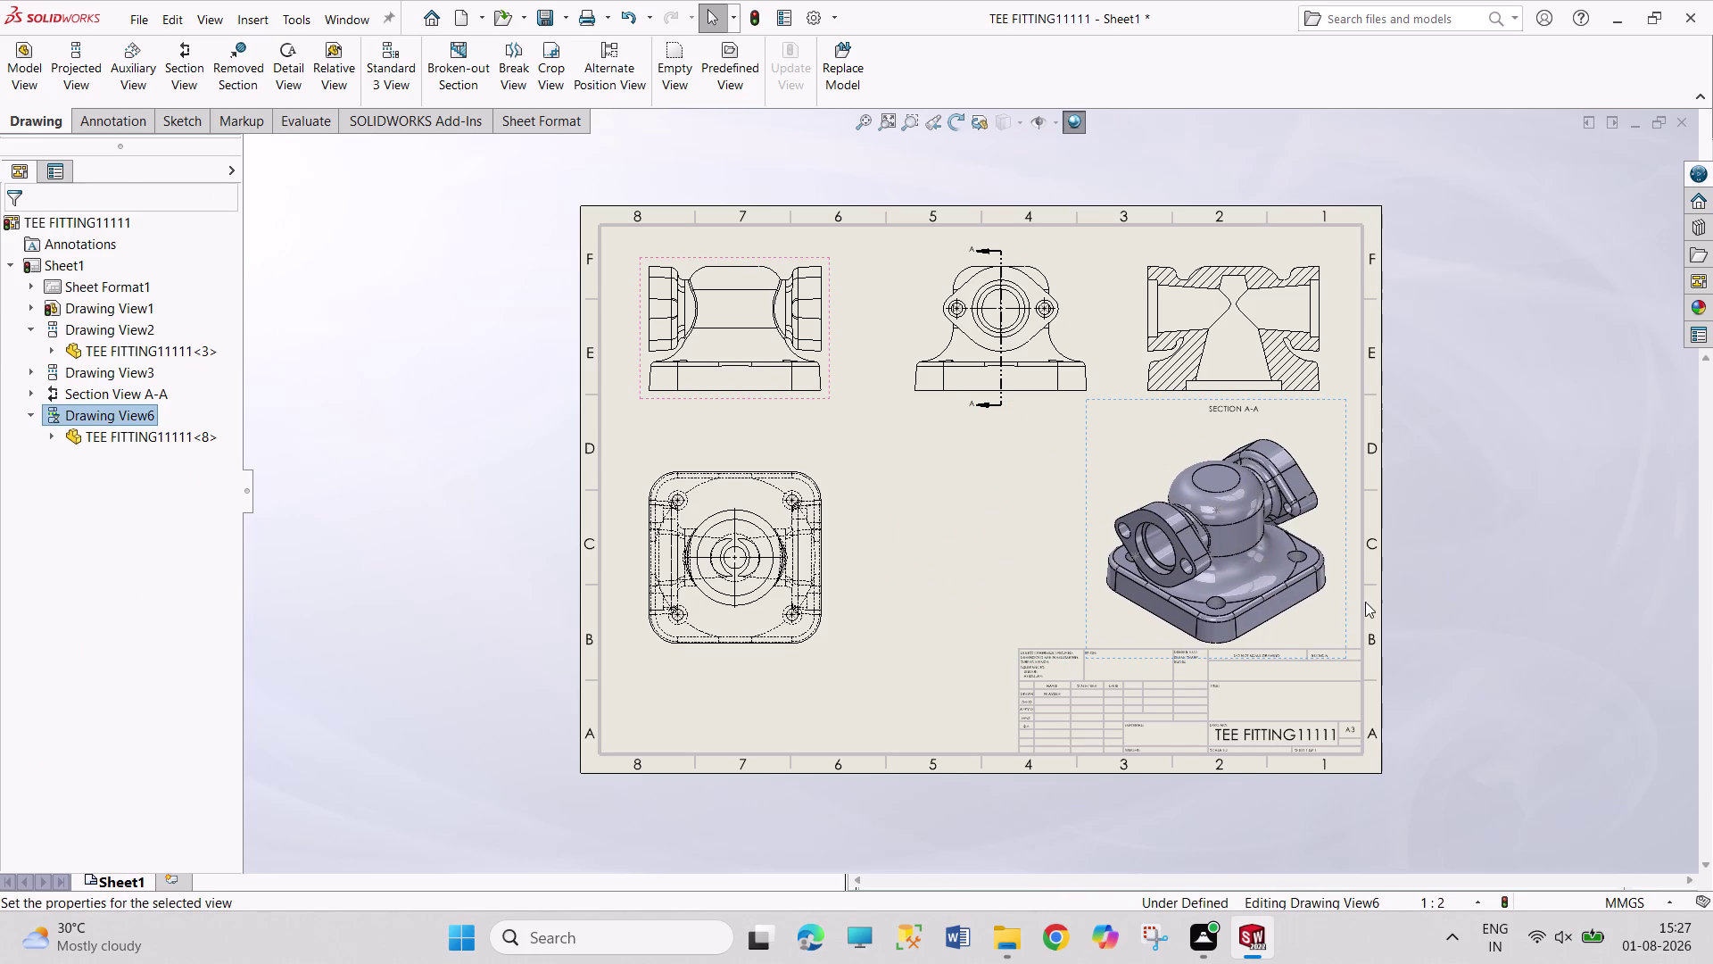
click(1555, 523)
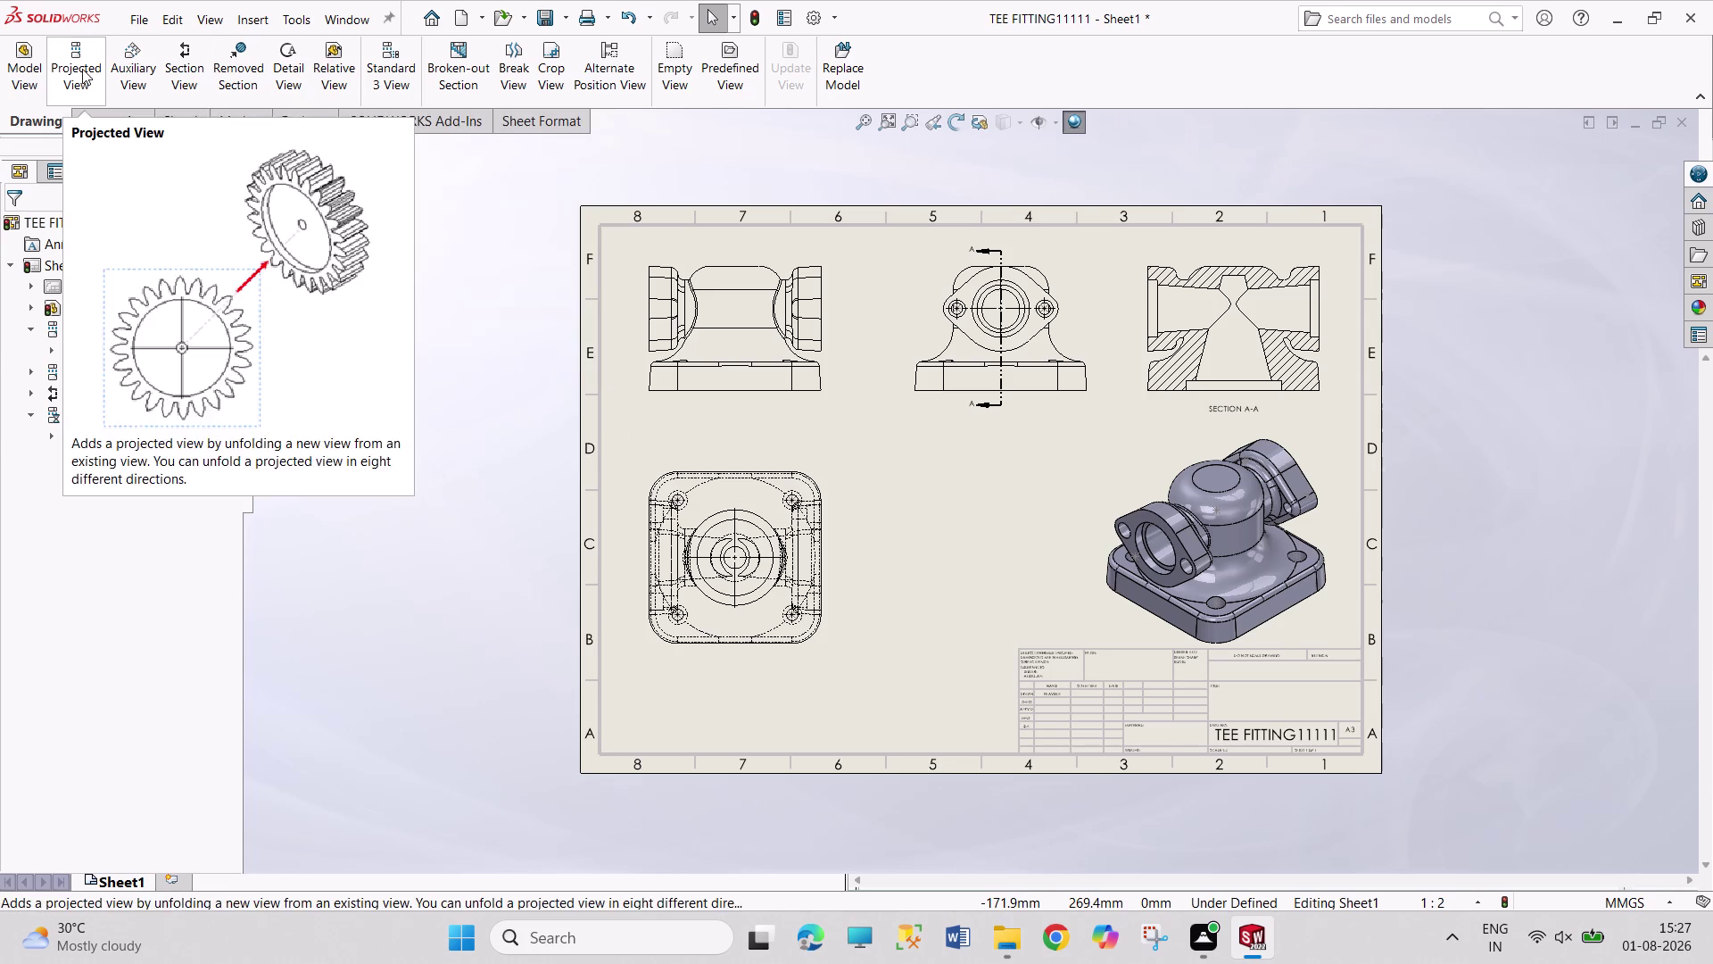
Start Smart Dimension from the Annotation tab and add the R7.00 upper-left fillet radius.
click(112, 120)
click(58, 58)
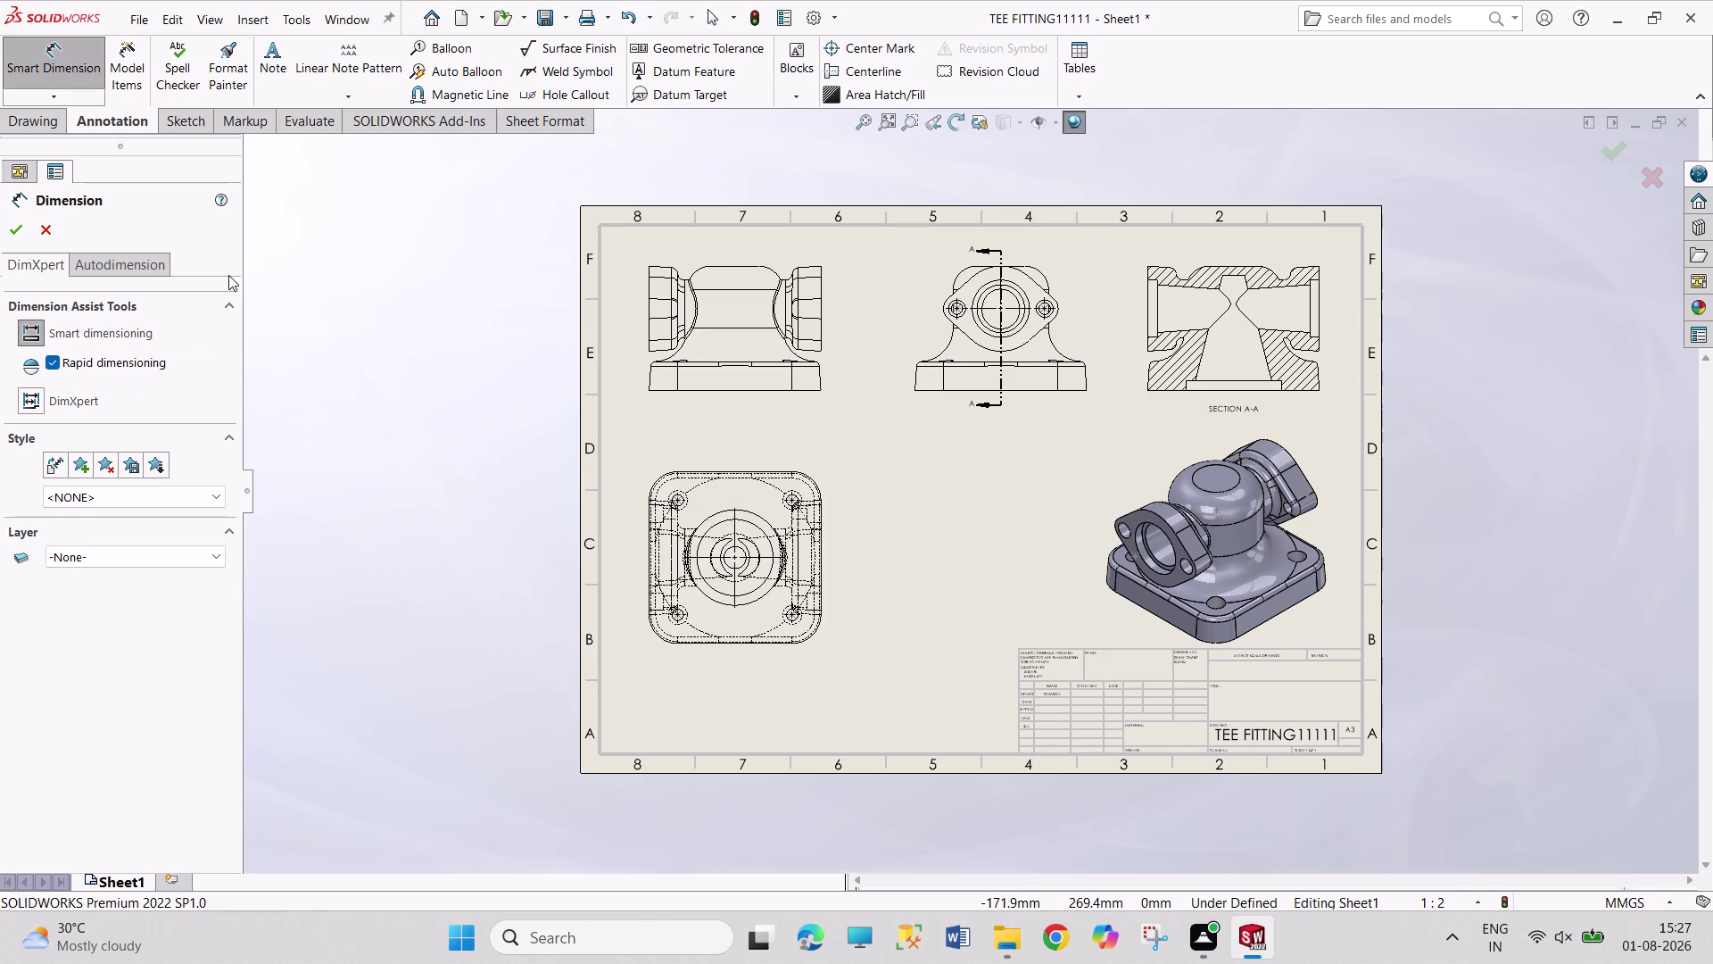
scroll(down, 3)
scroll(down, 3)
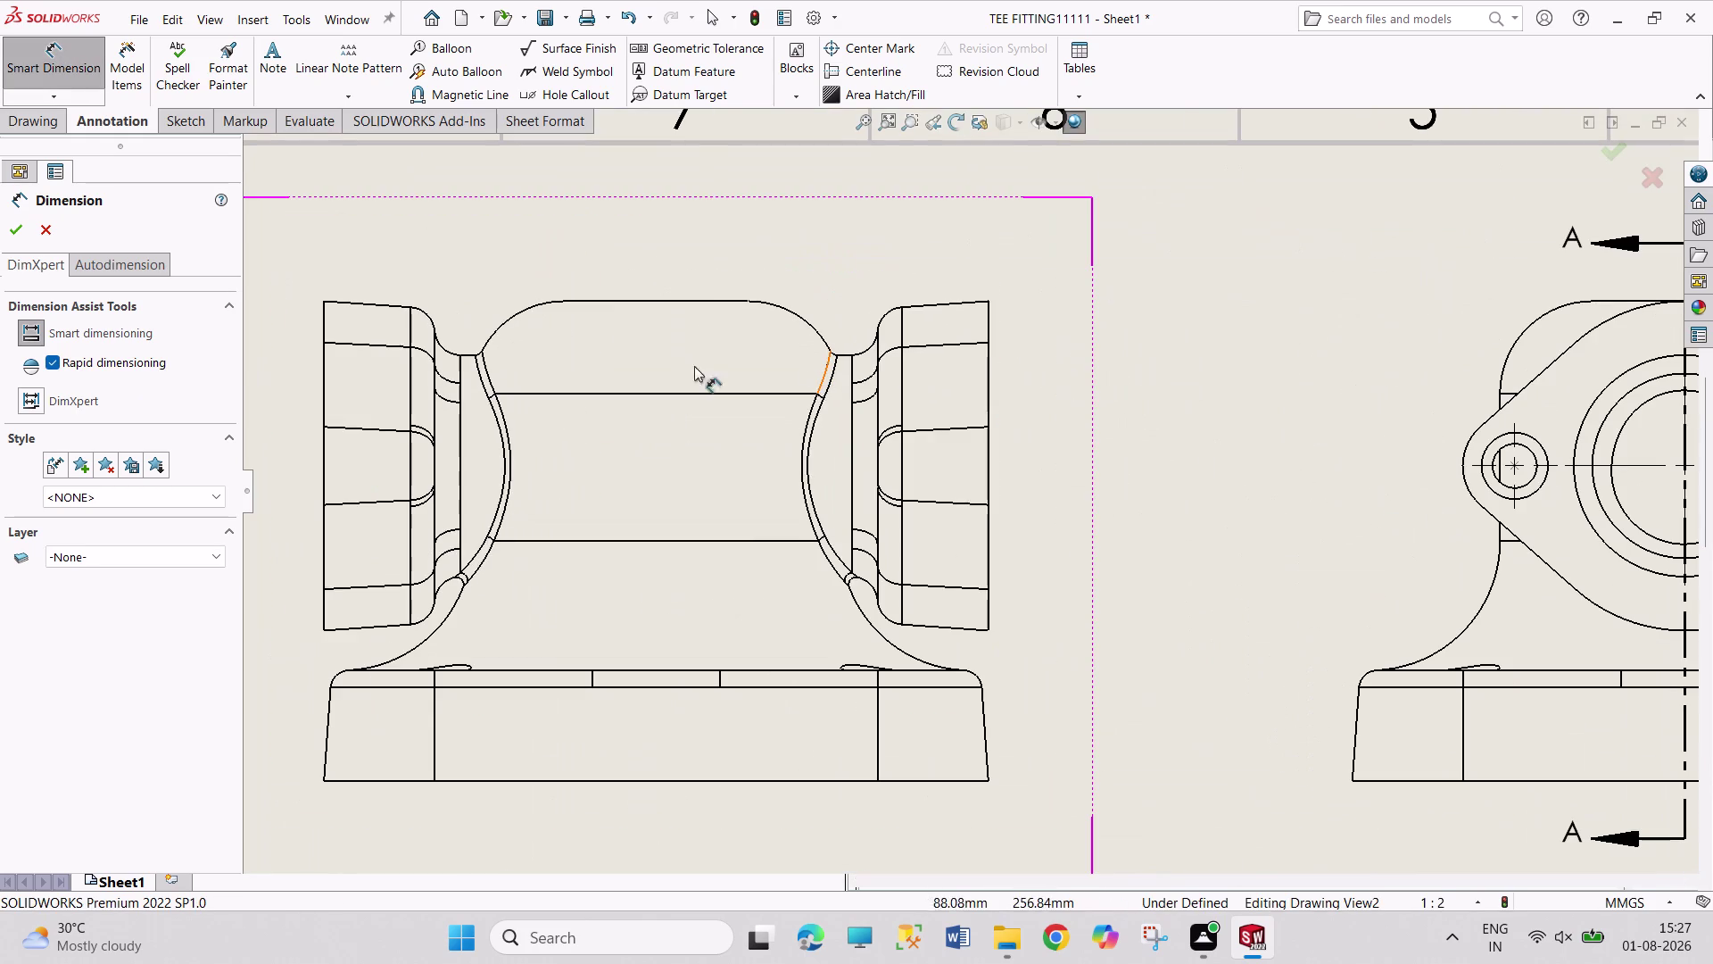
click(429, 315)
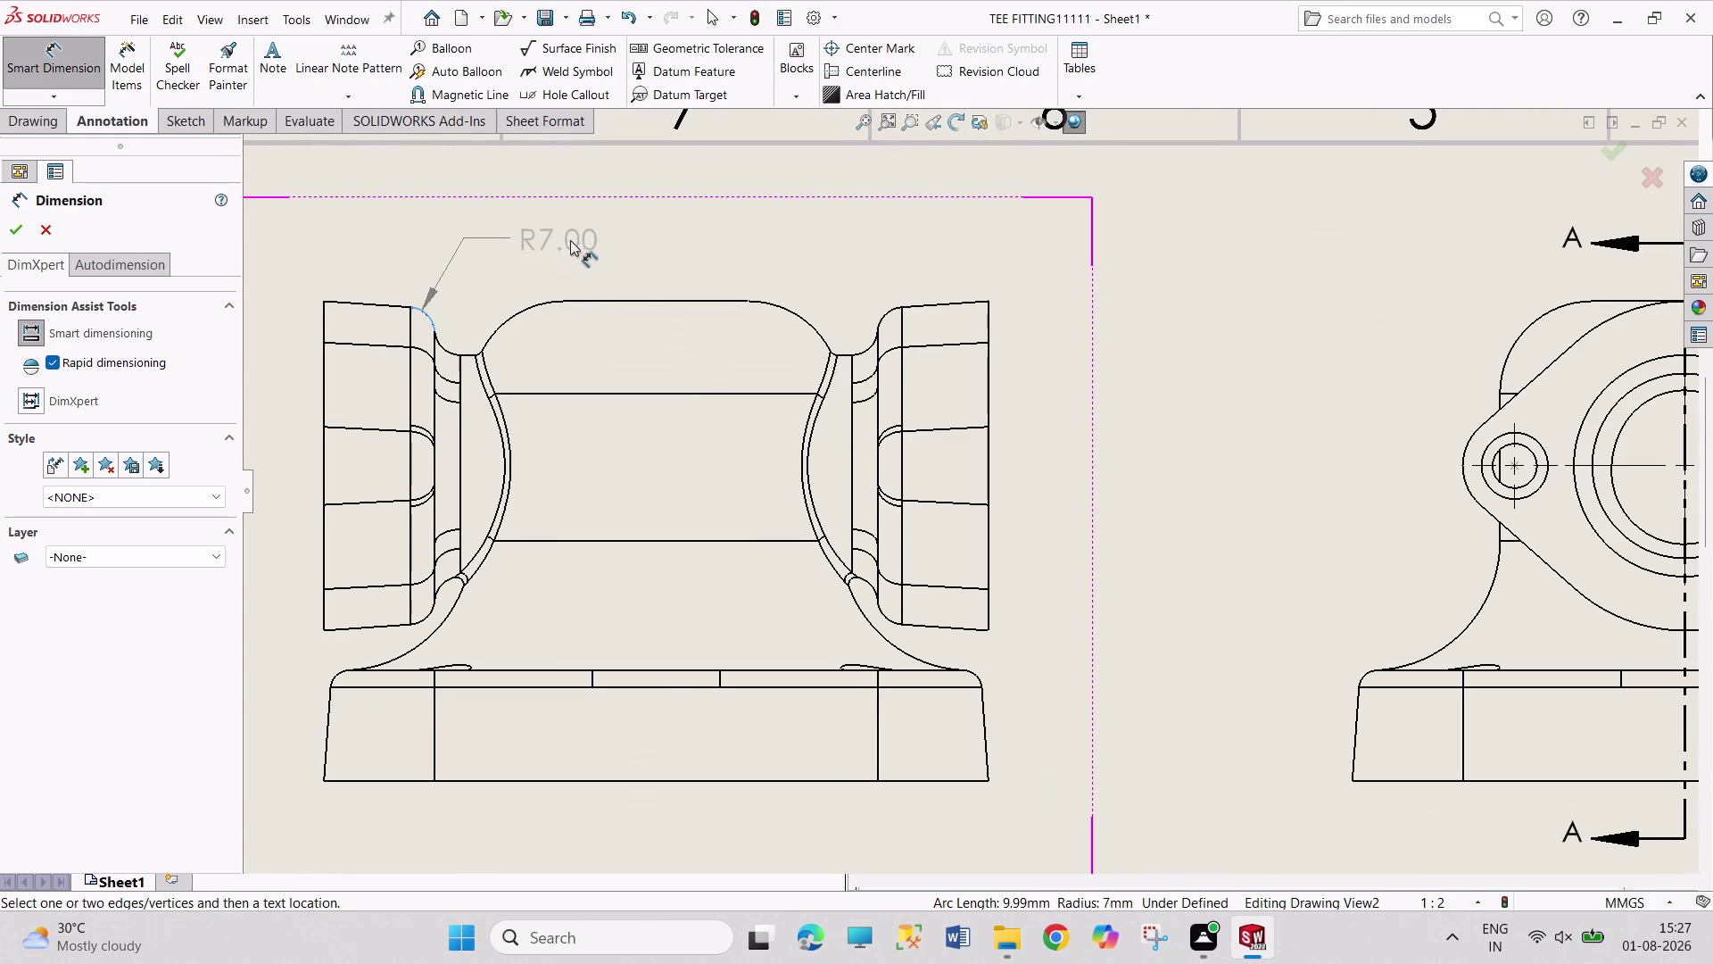
click(570, 240)
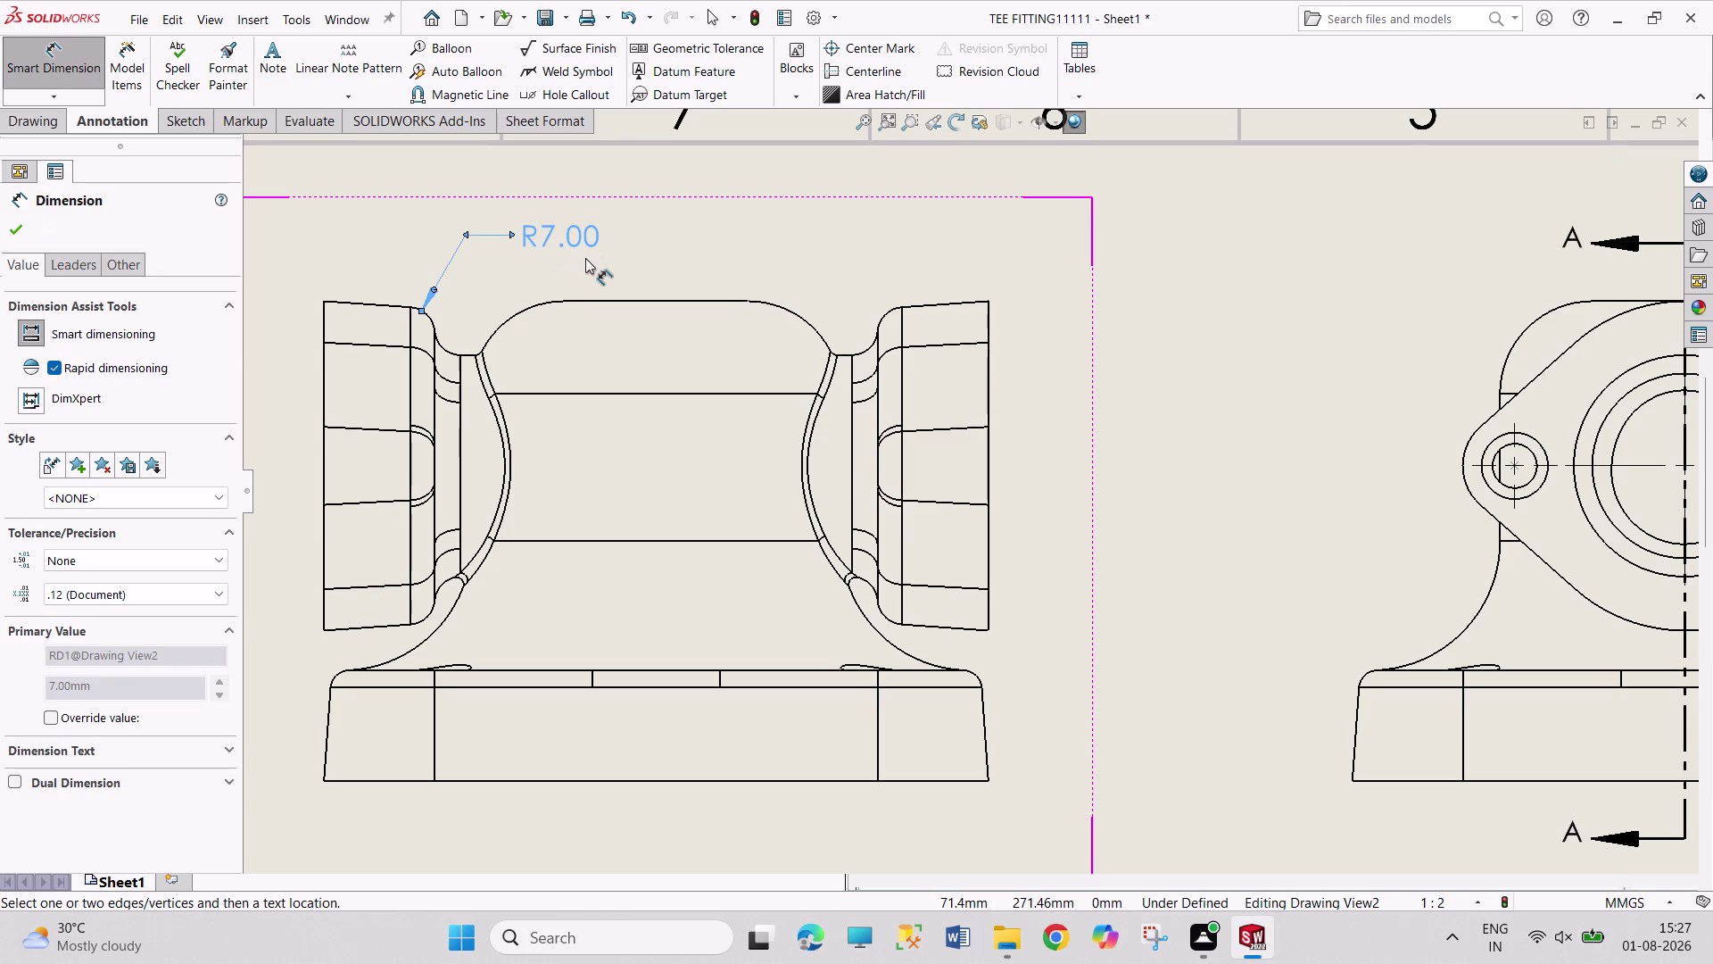
click(784, 308)
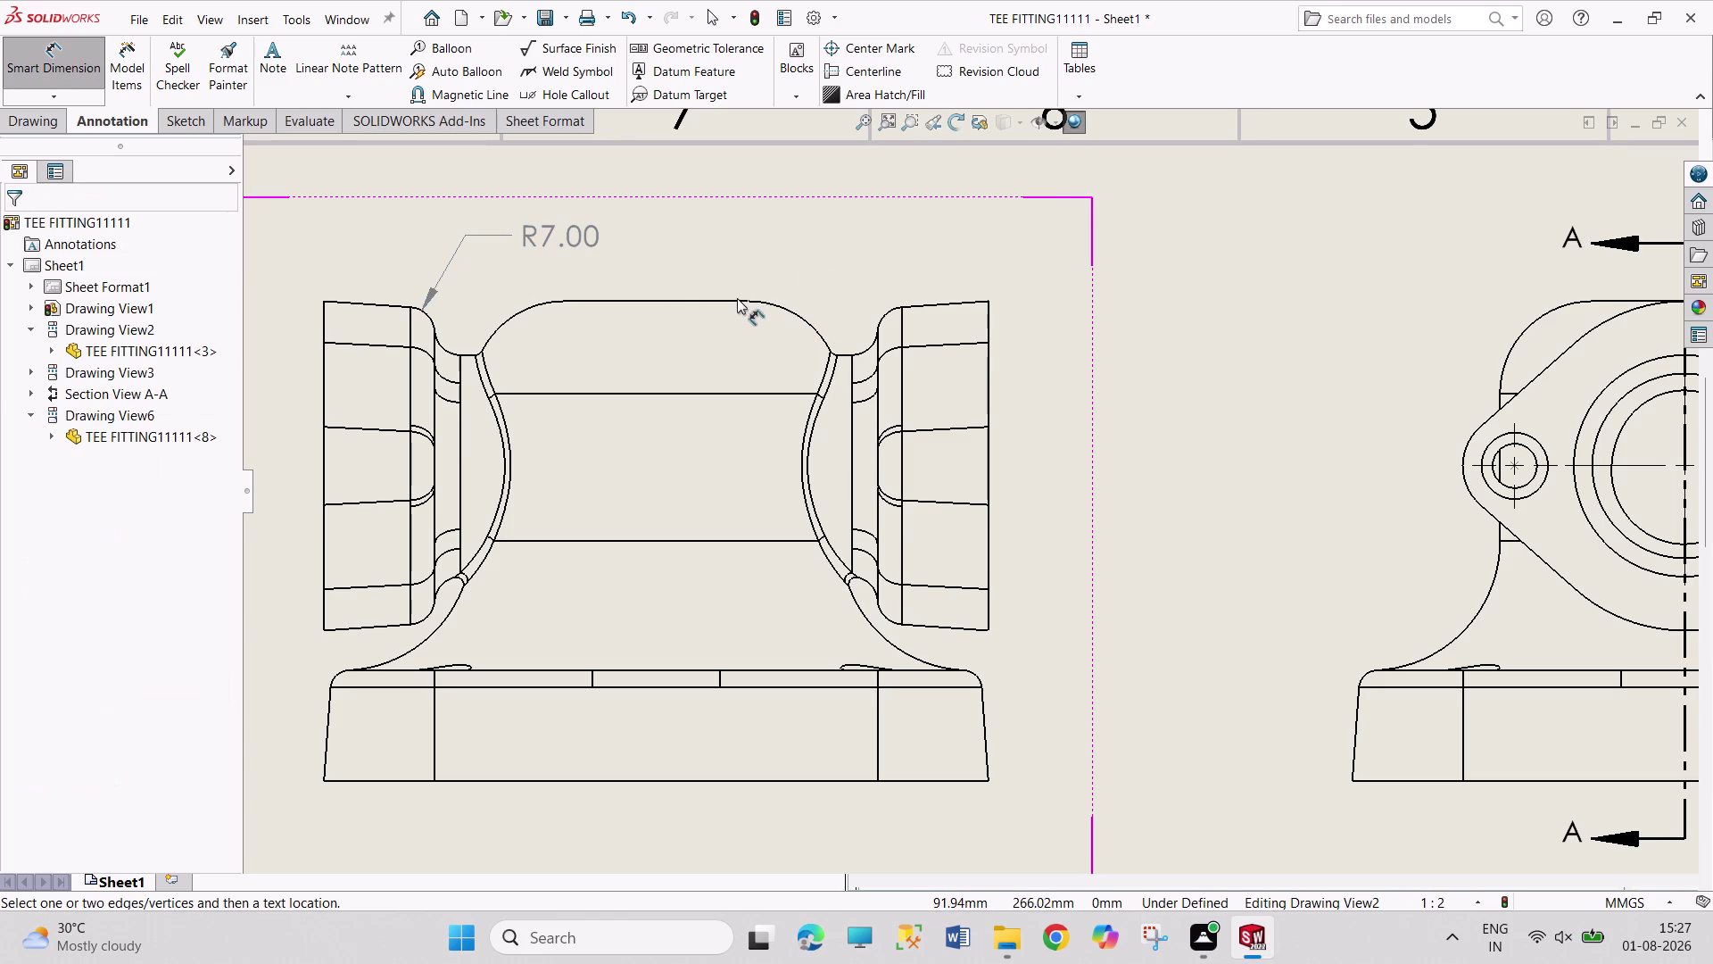
Add the R25.00 top arc radius and the 29.98 right flange width.
click(782, 307)
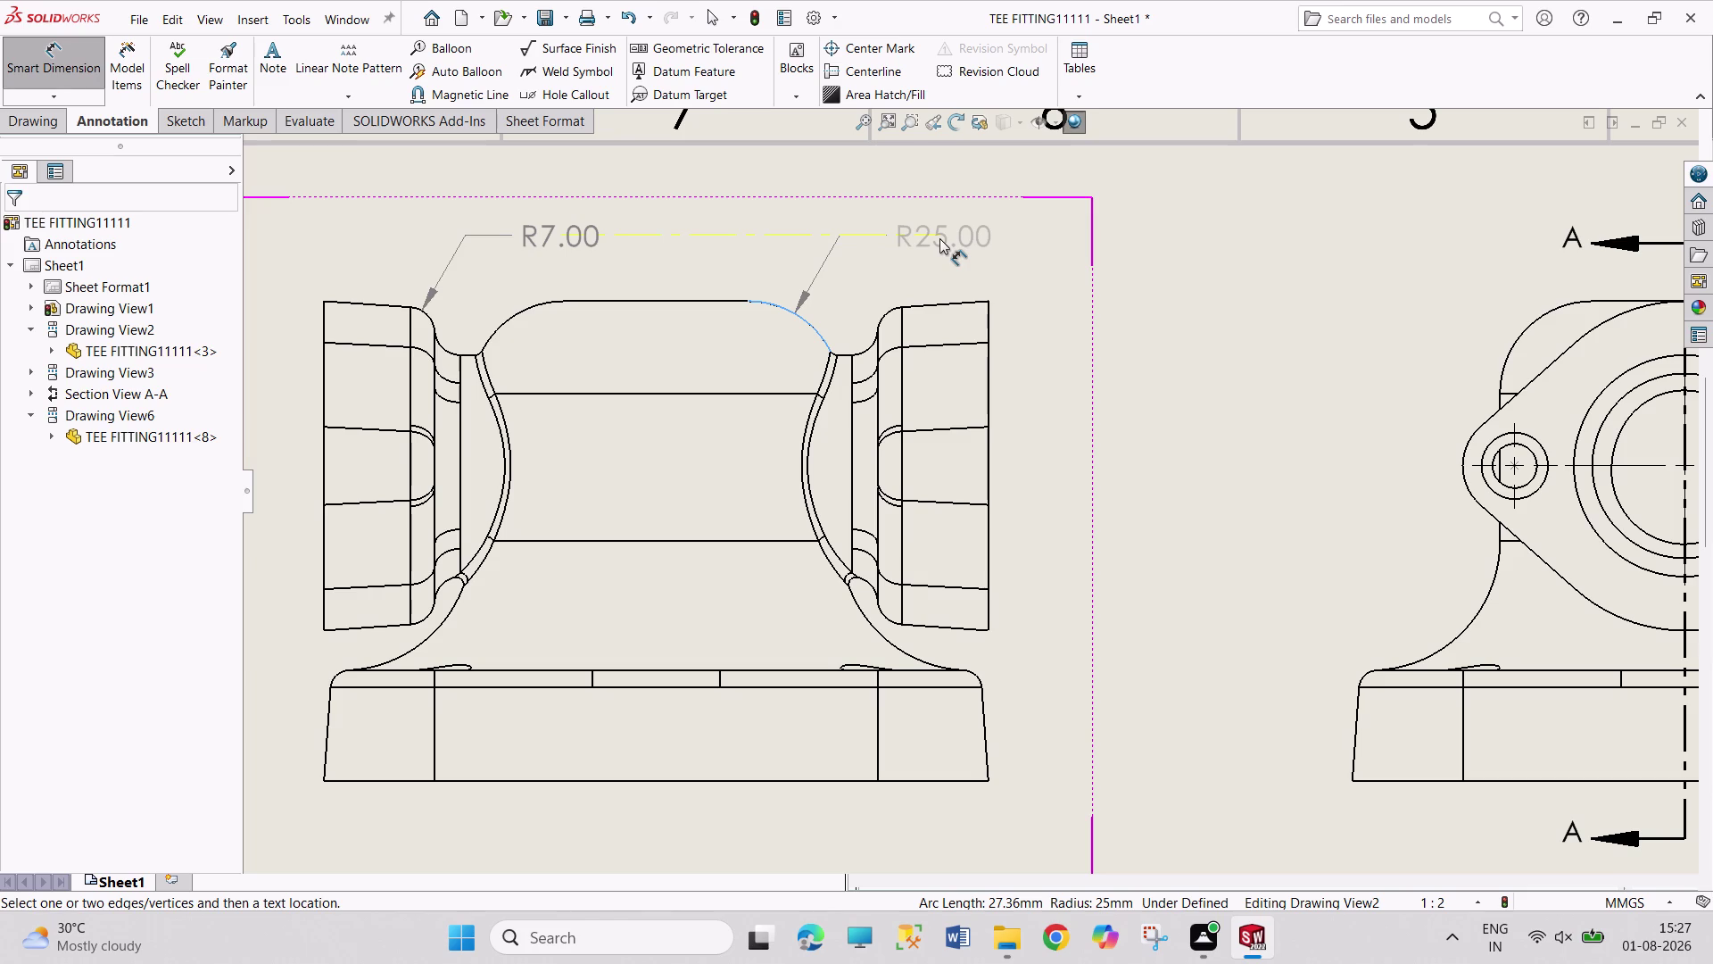
click(940, 239)
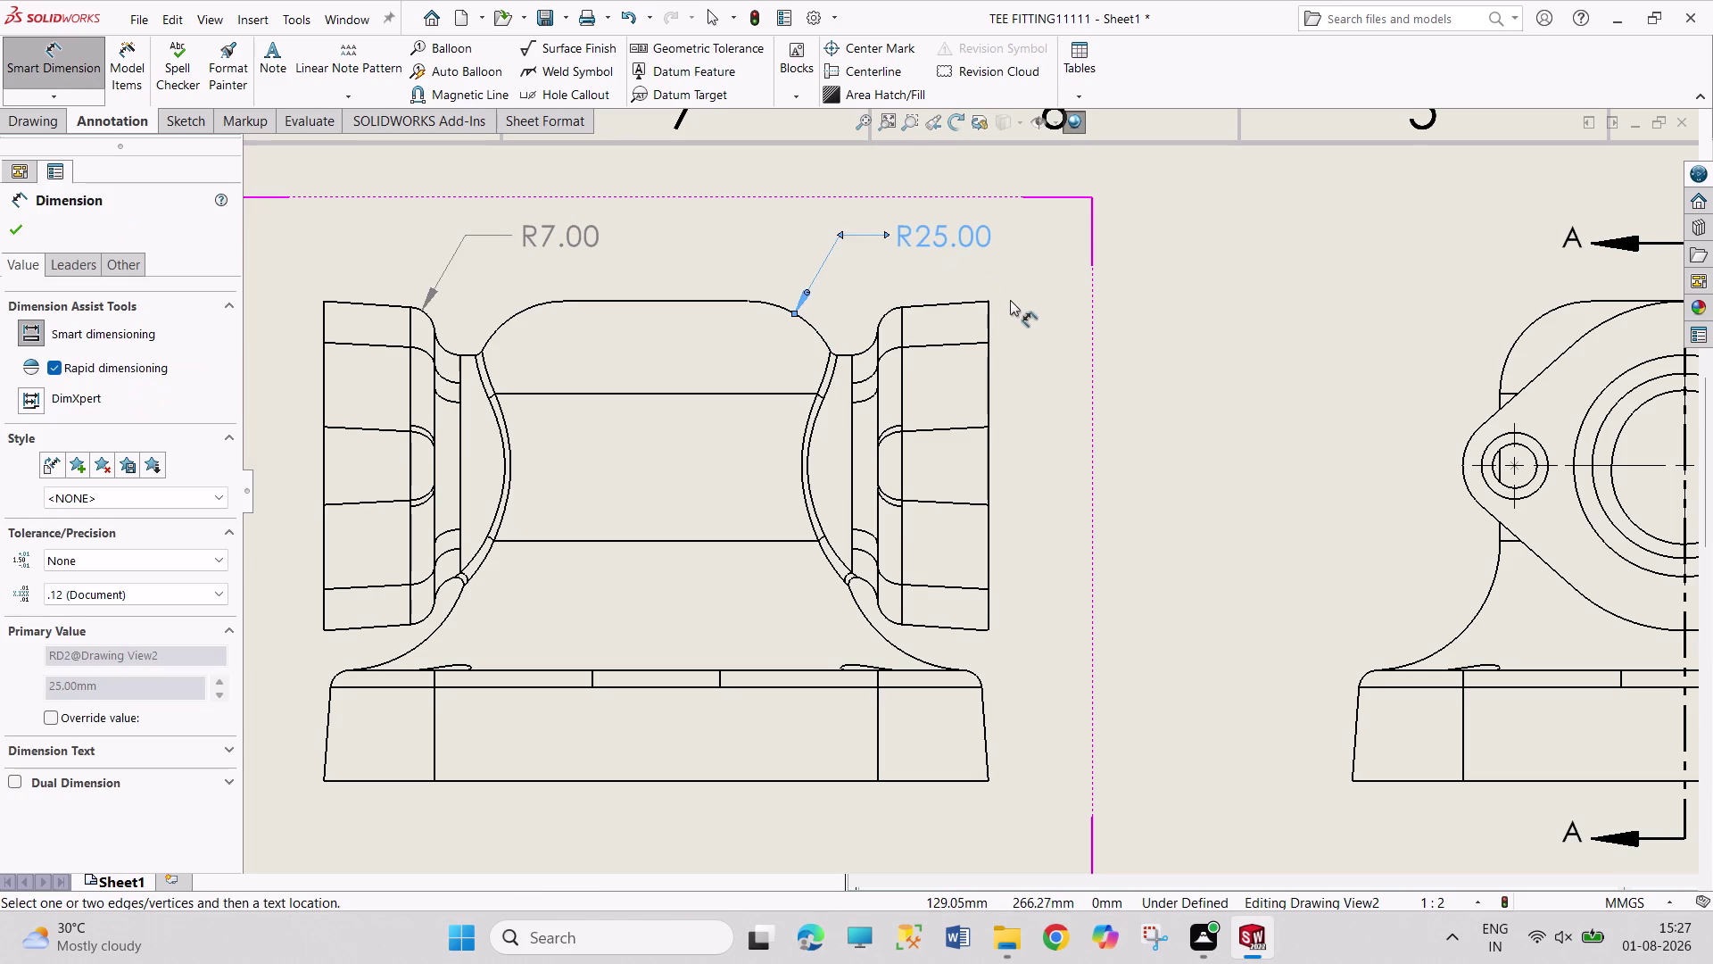
click(878, 334)
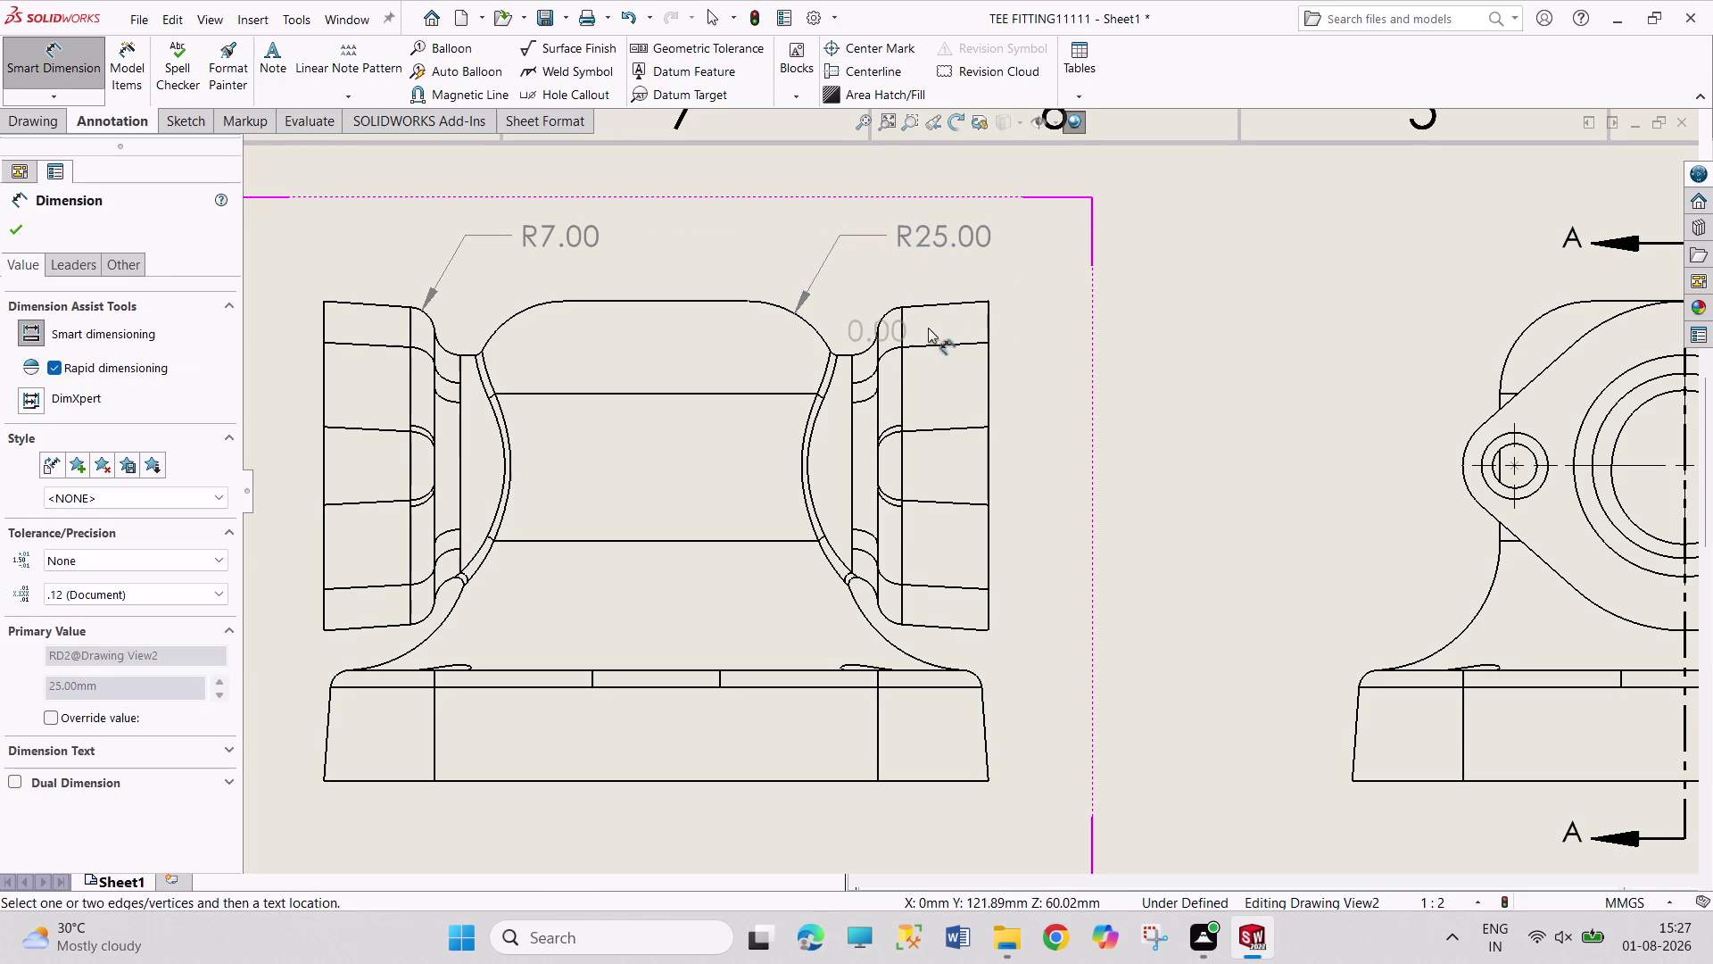
click(989, 329)
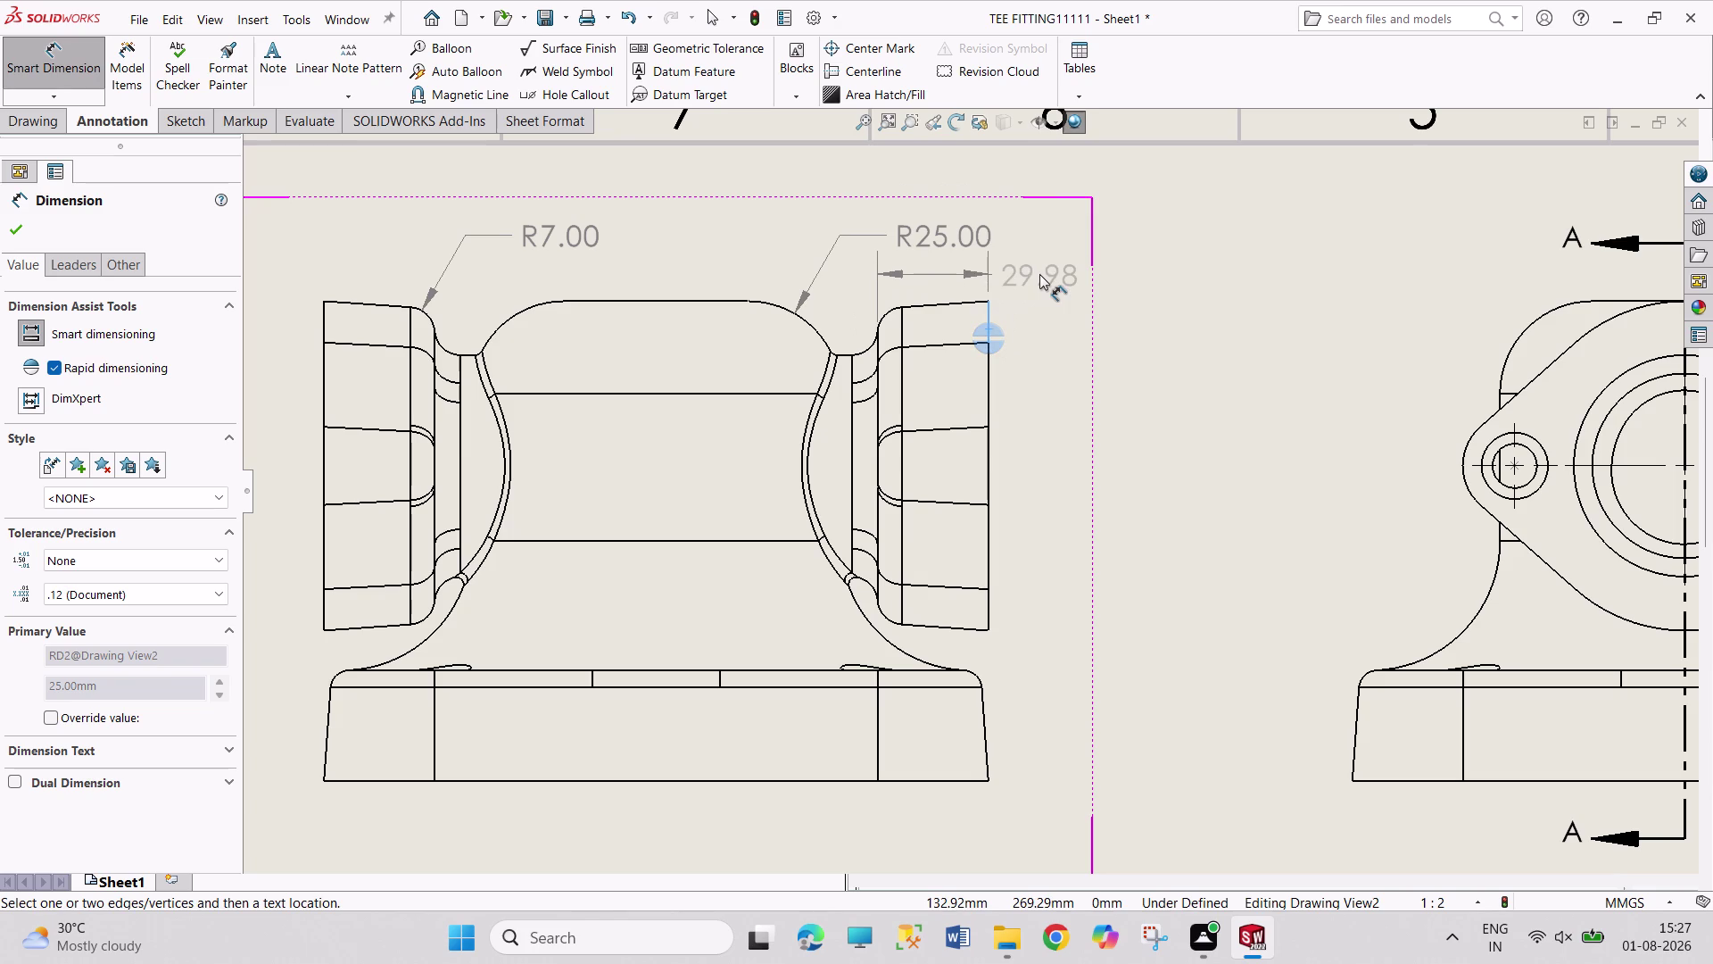
click(1039, 274)
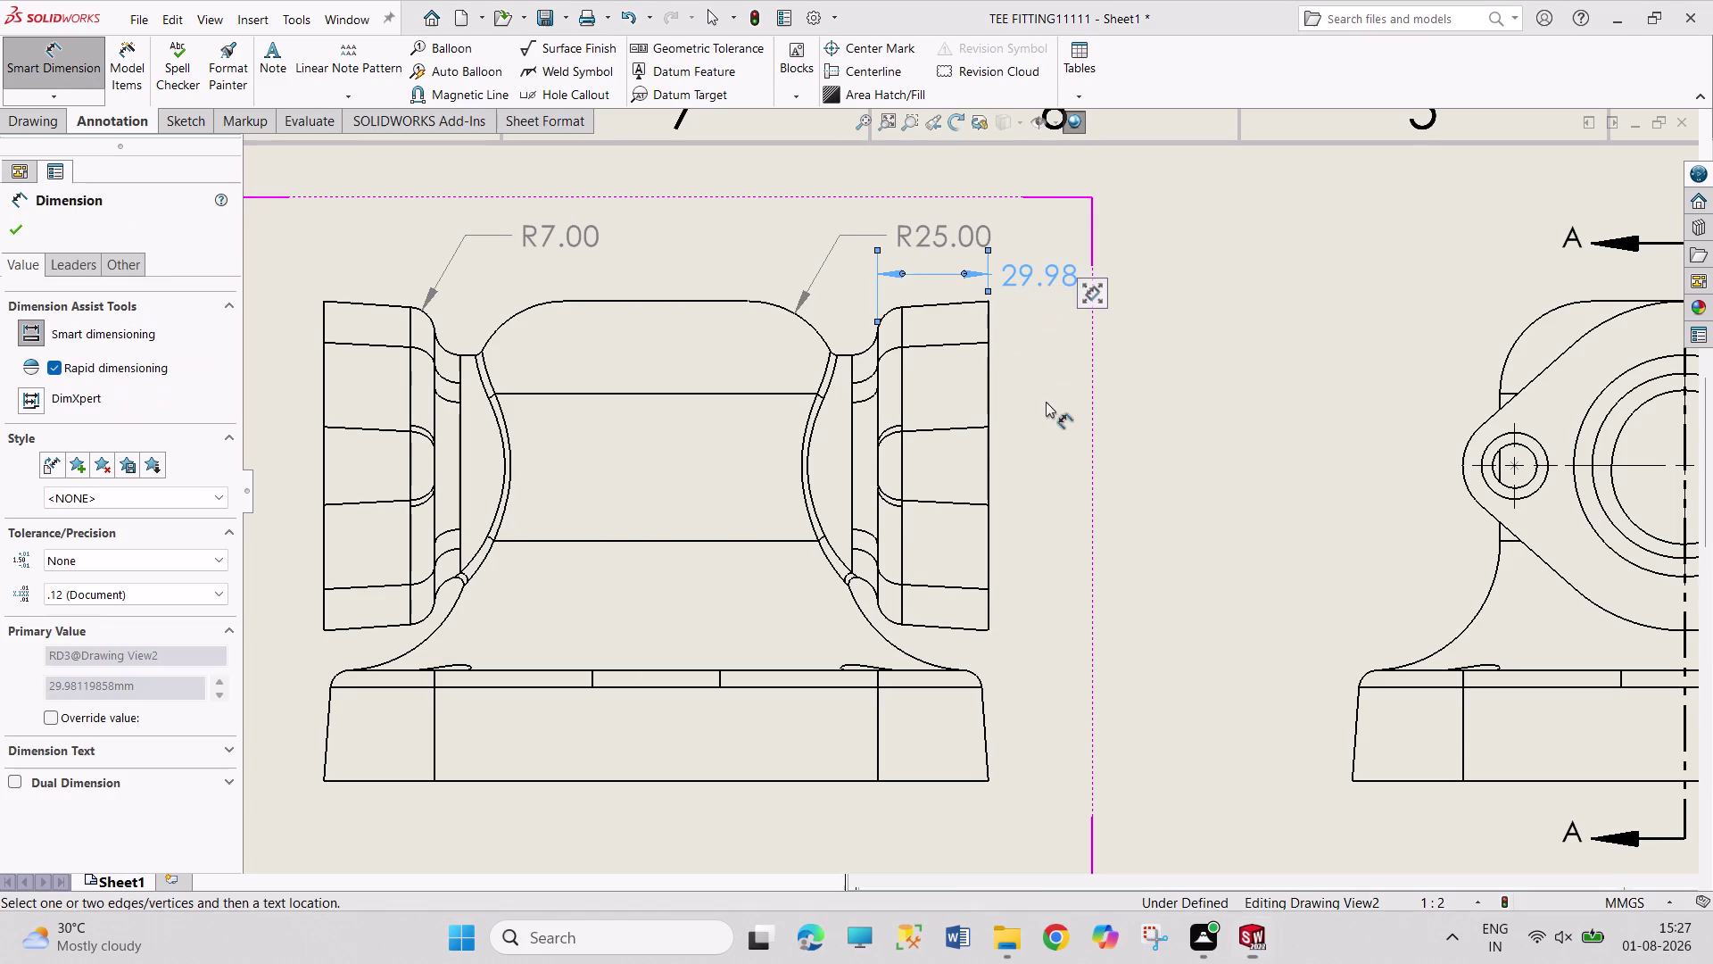
scroll(up, 3)
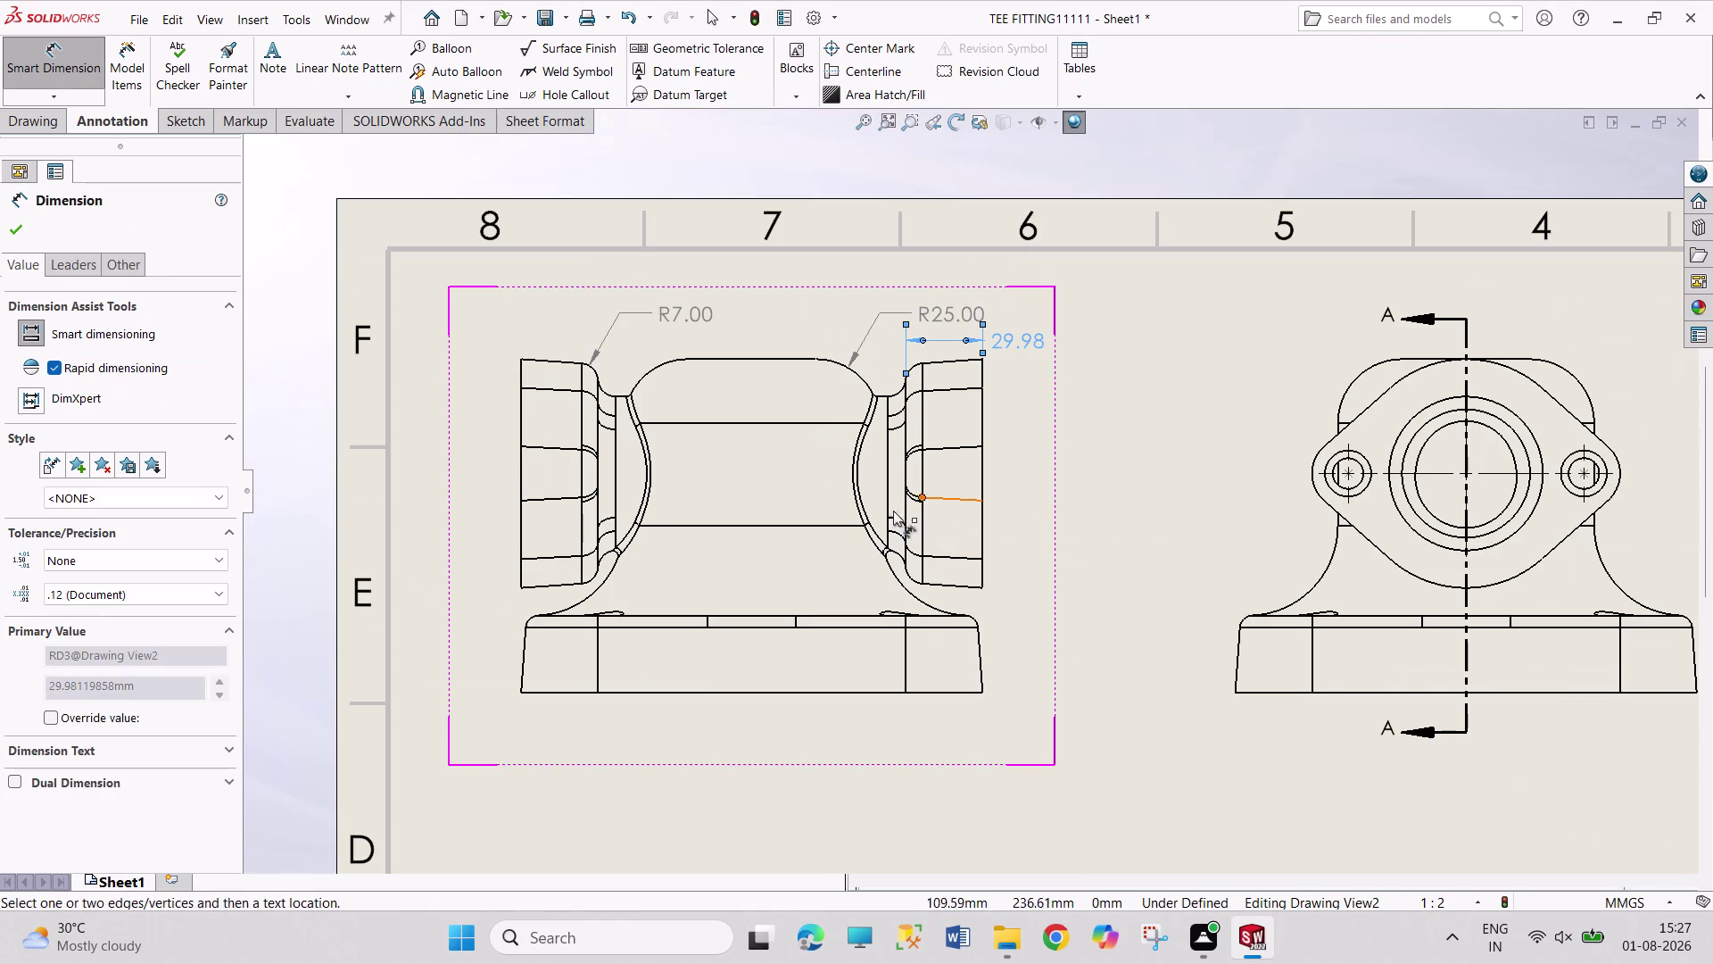
Add the 120.00 bottom segment, 180.00 overall base length and R5.00 base fillet.
click(646, 694)
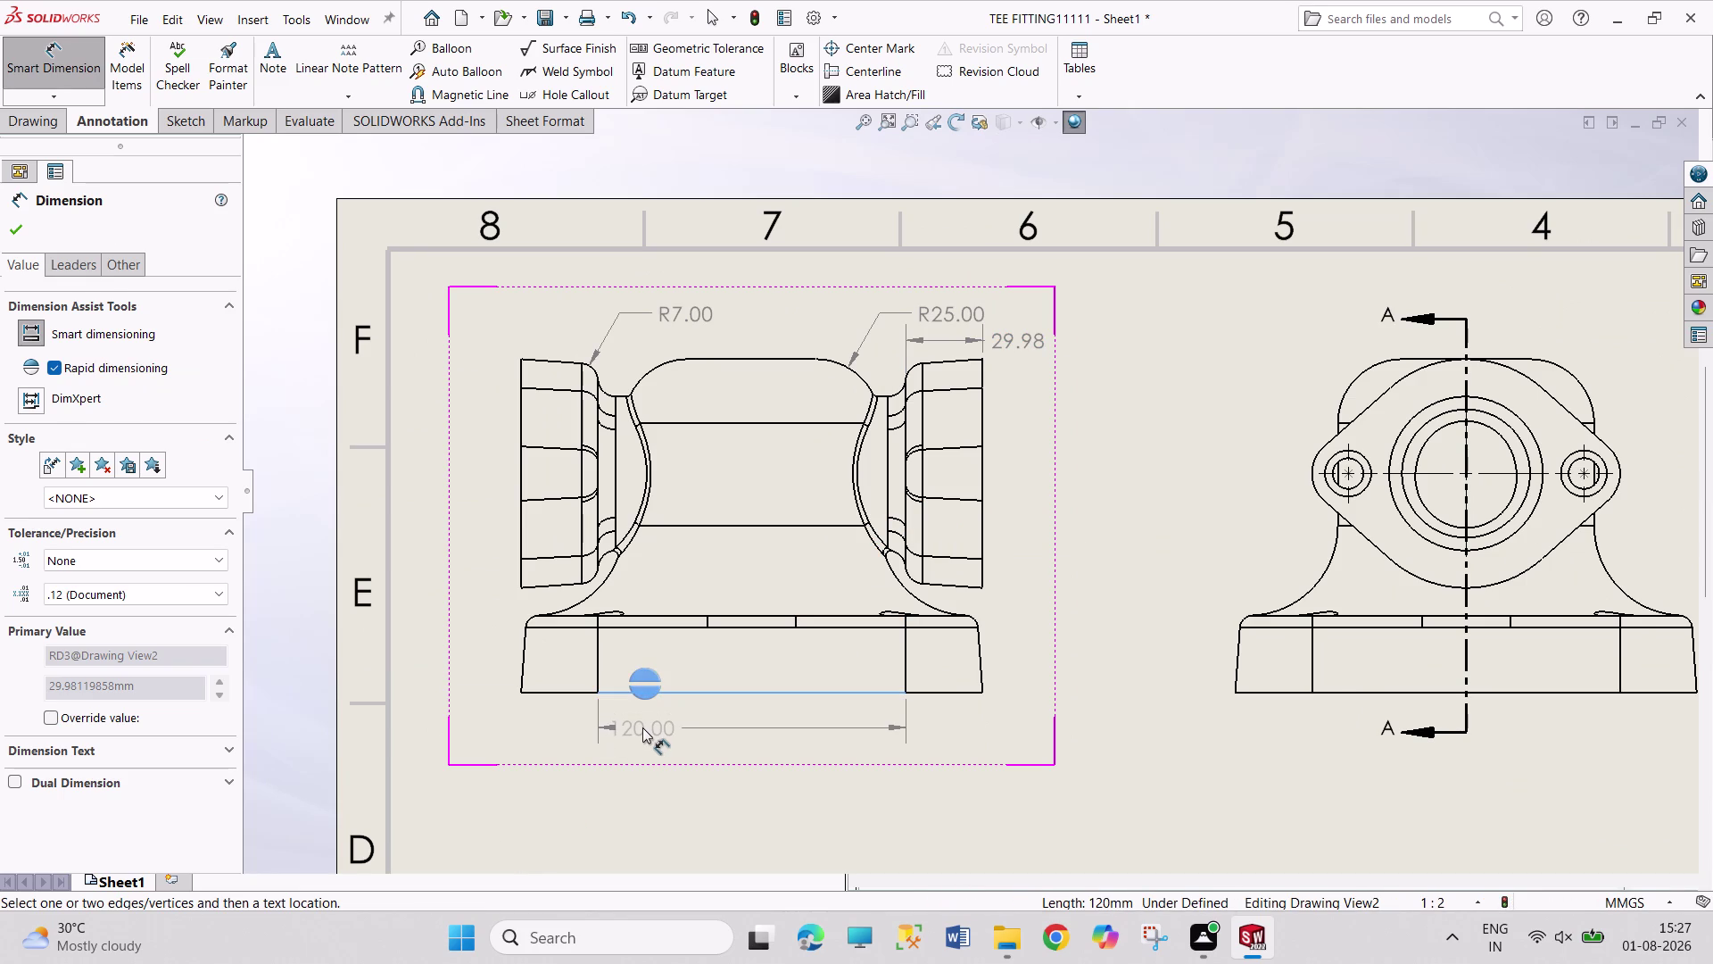
click(643, 727)
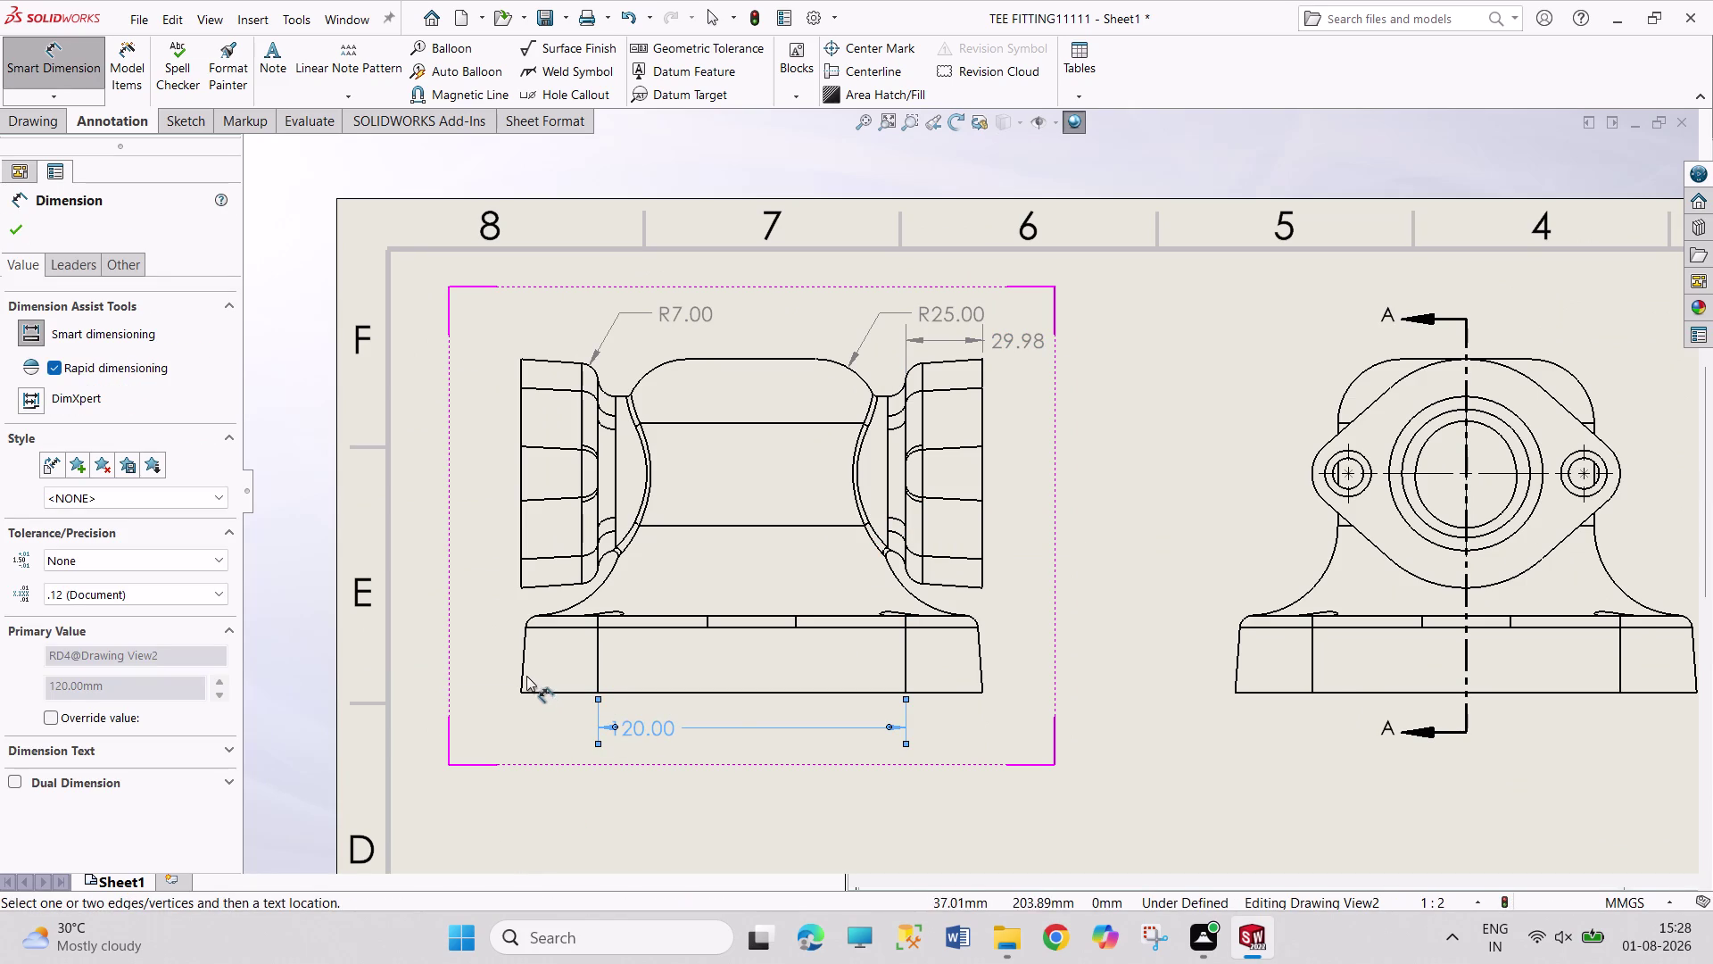
click(520, 690)
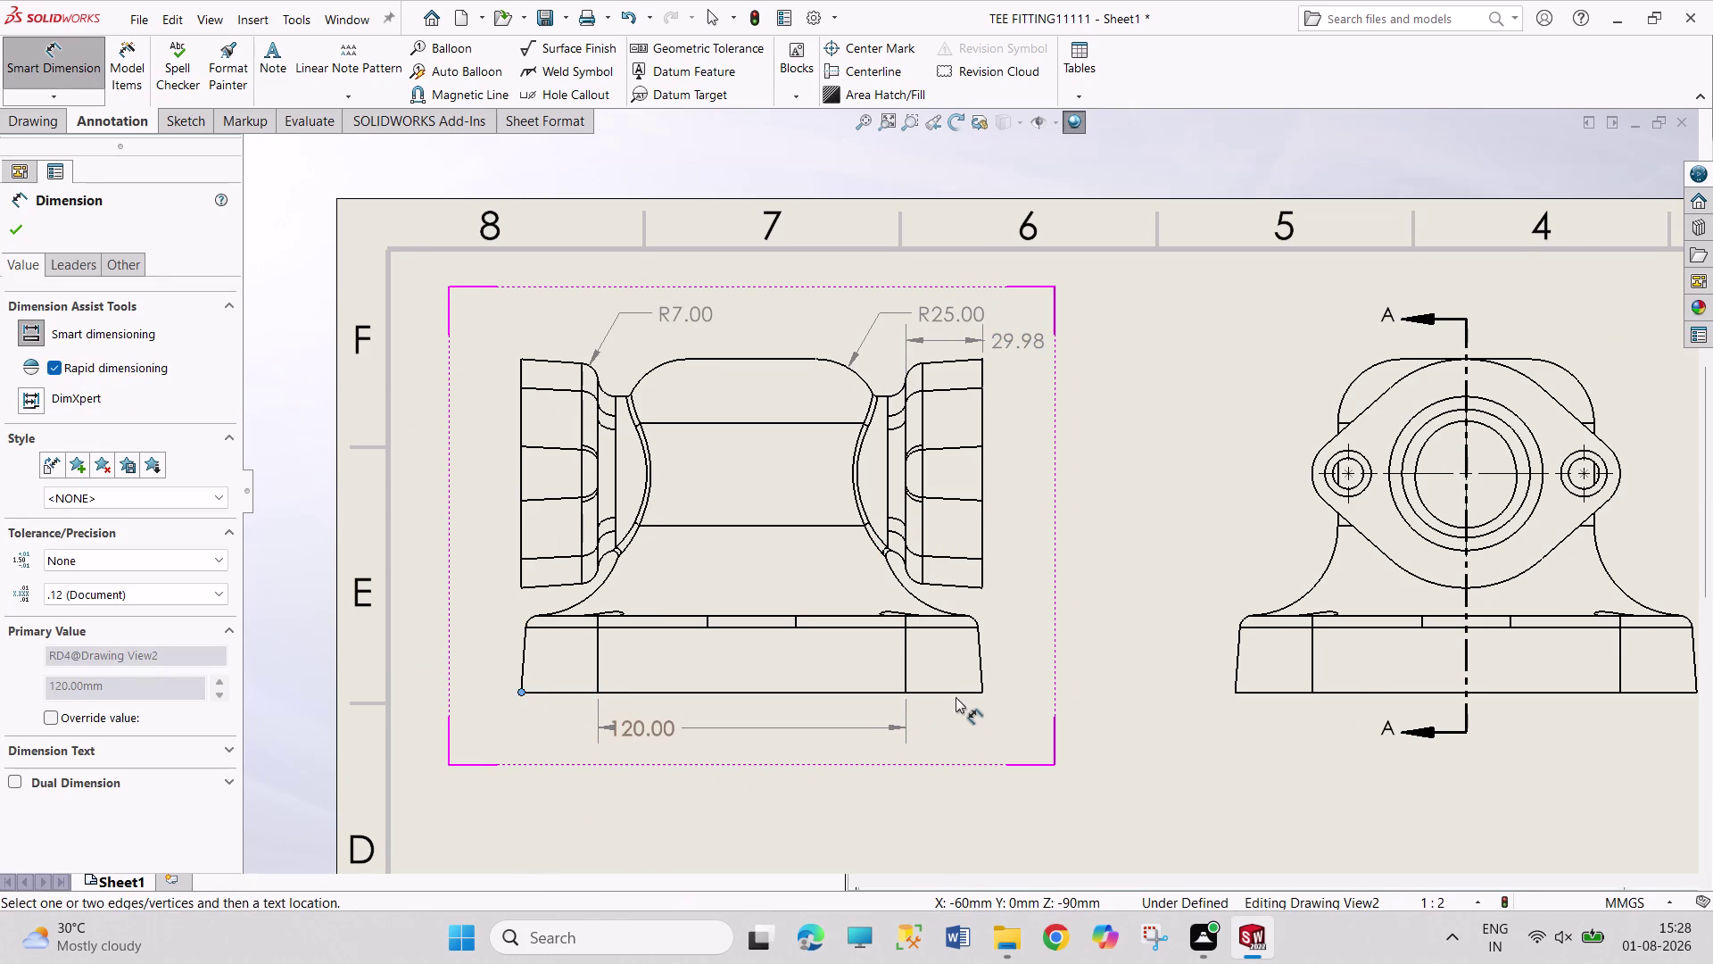
click(982, 692)
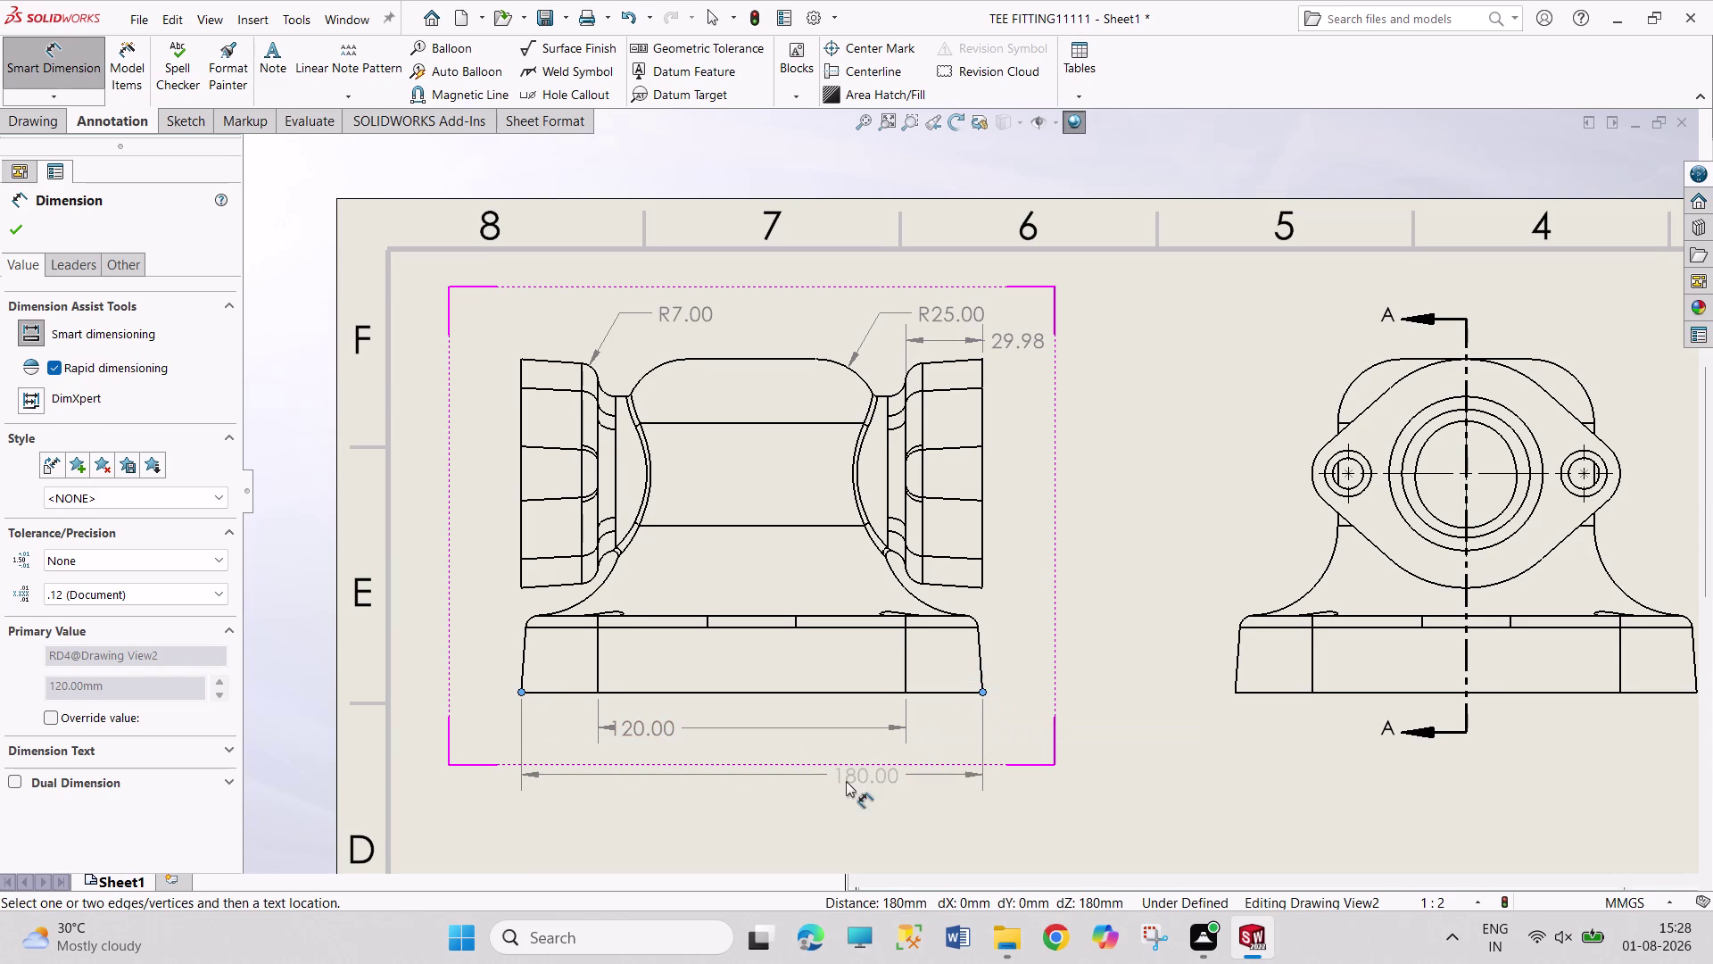
click(827, 791)
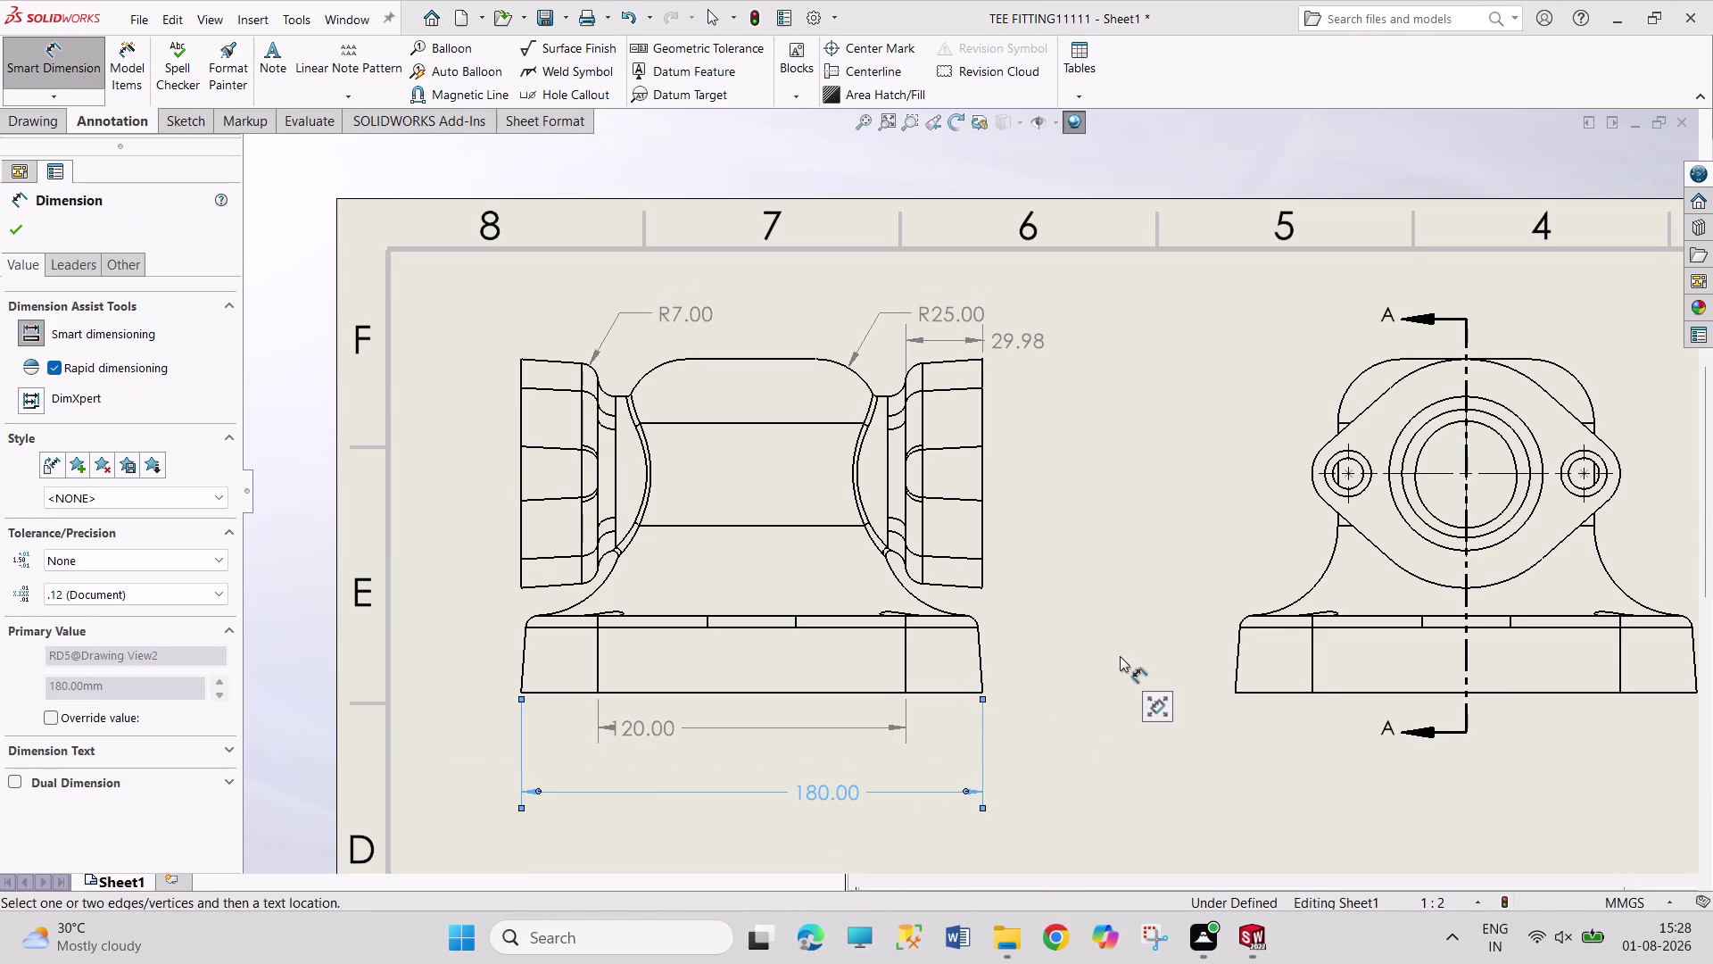
click(530, 622)
click(490, 603)
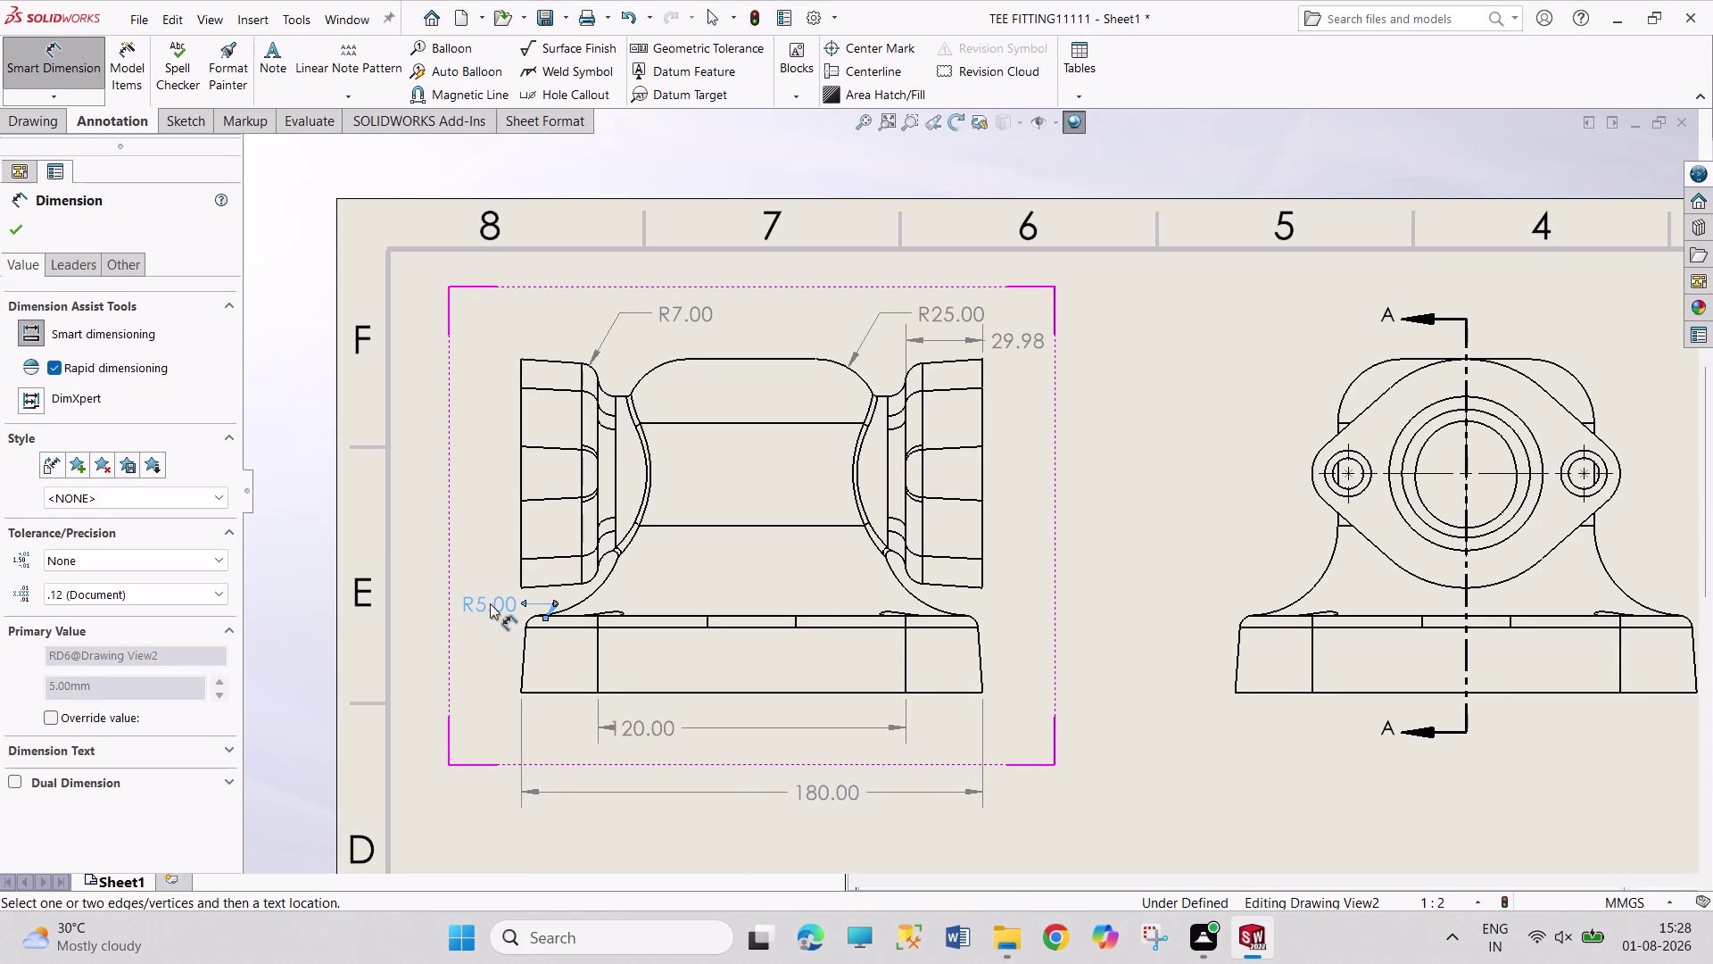
click(1334, 493)
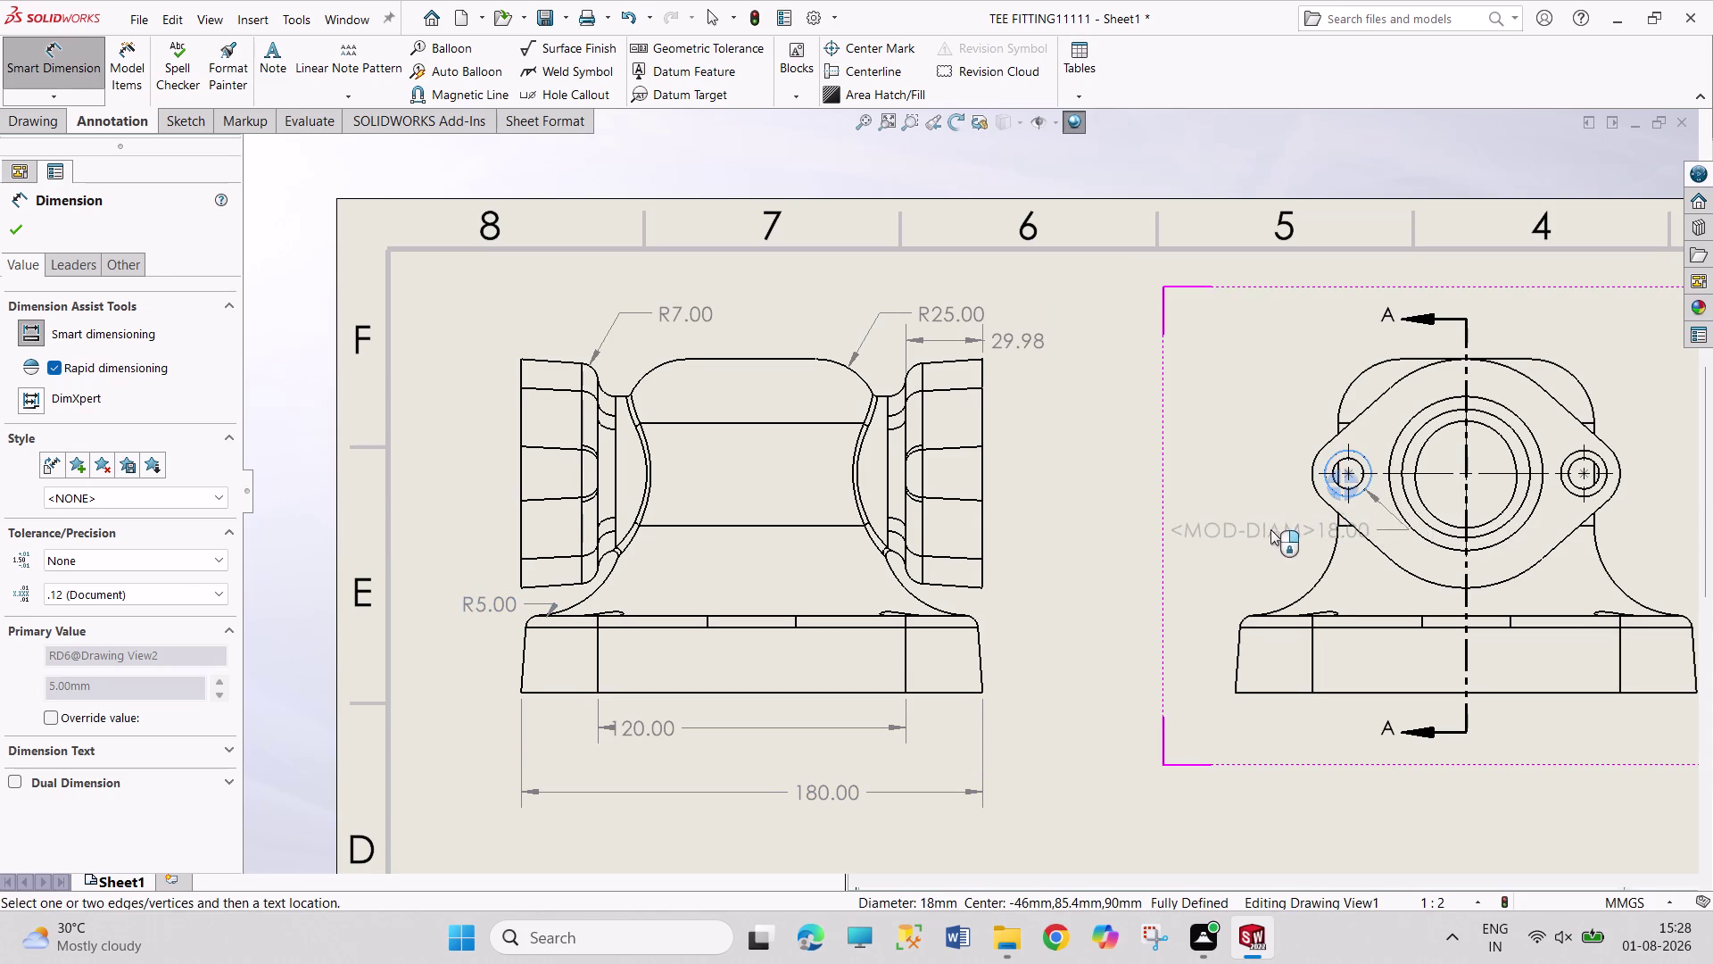
Dimension View1's left bolt hole at 18.00, switch it to Display As Radius, and exit.
click(1208, 519)
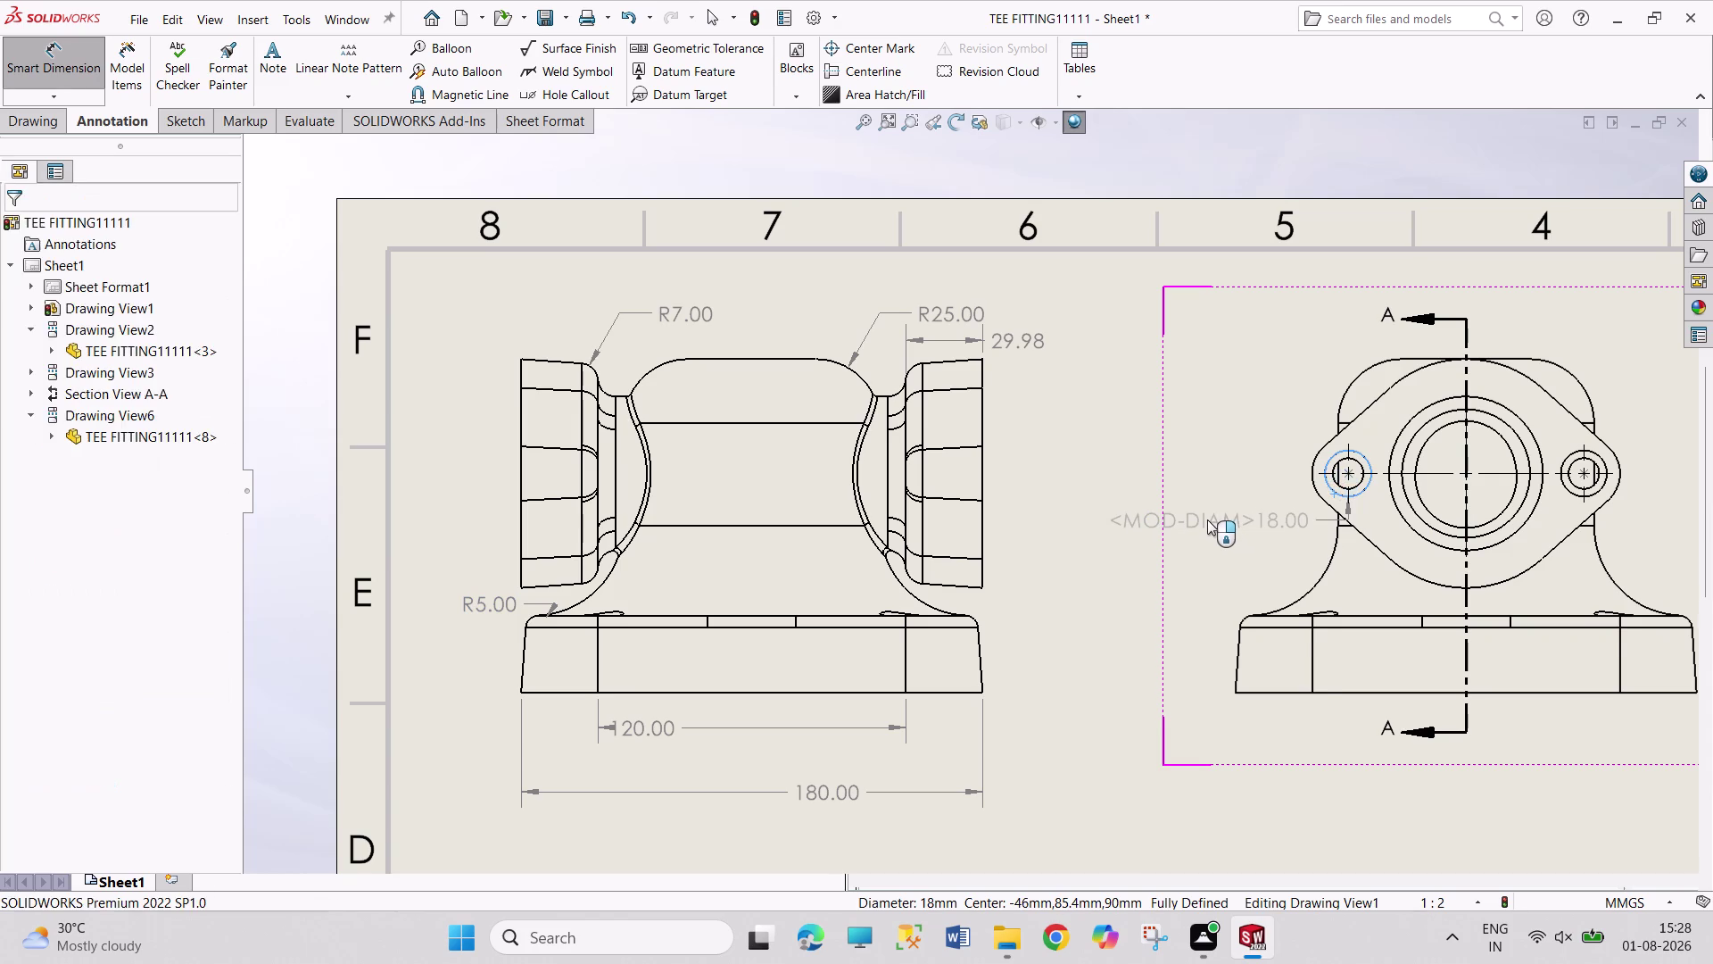
right_click(1208, 519)
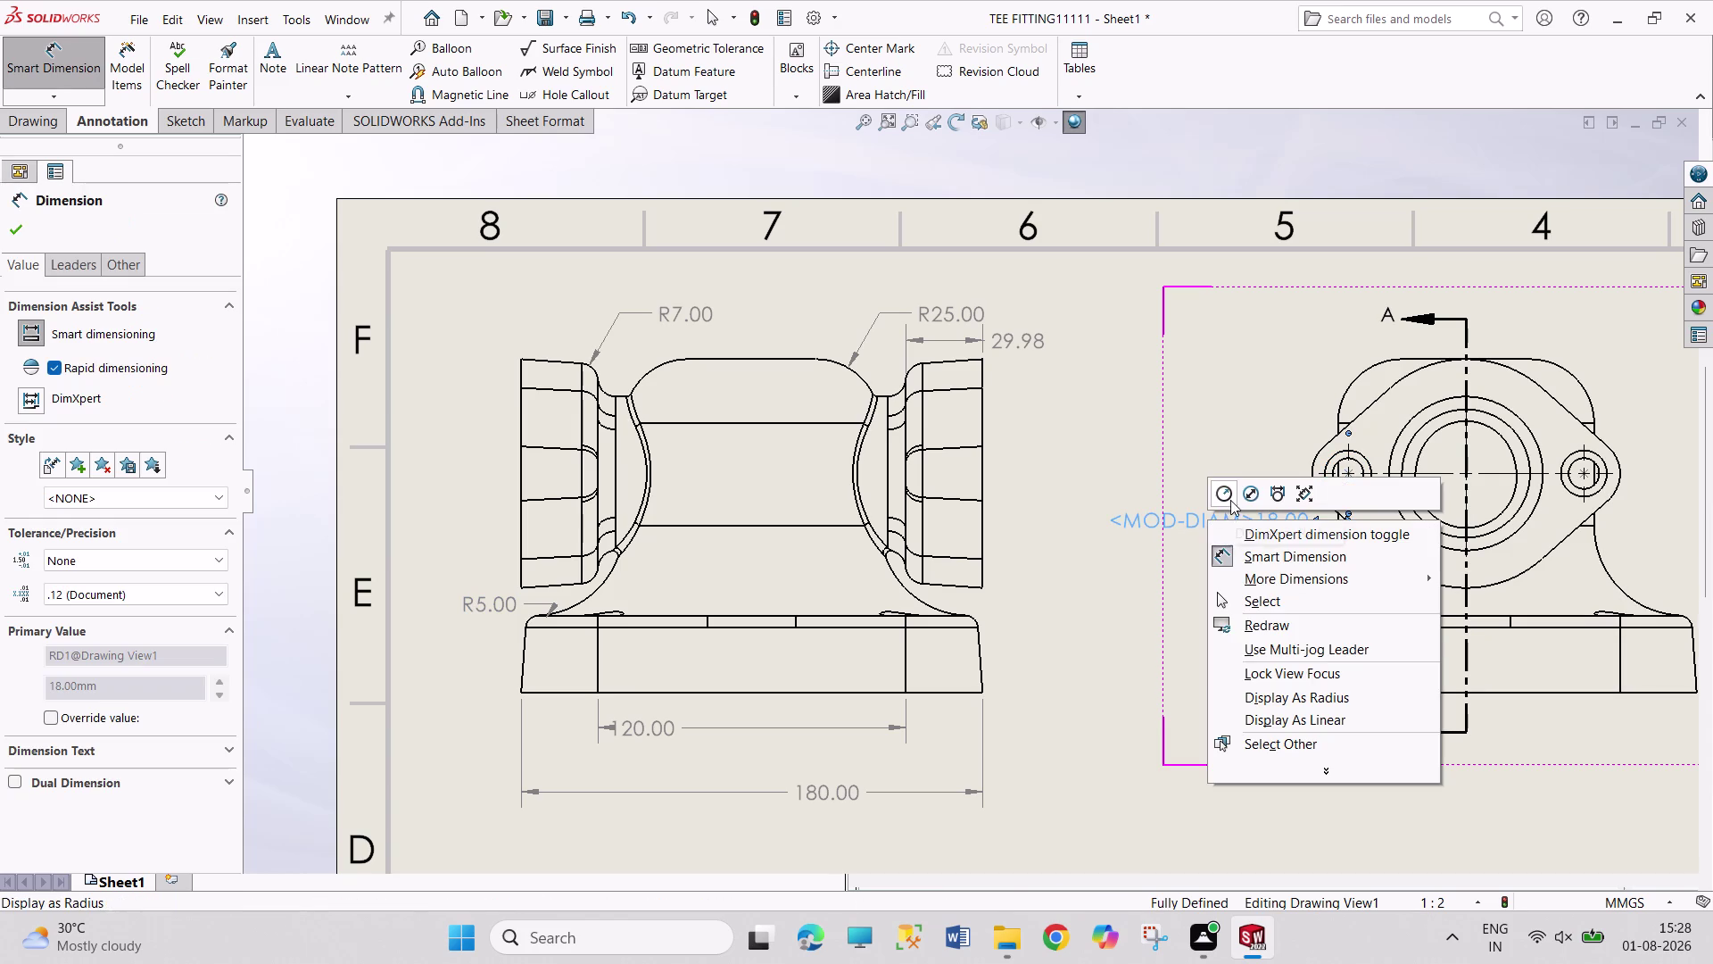
click(1228, 496)
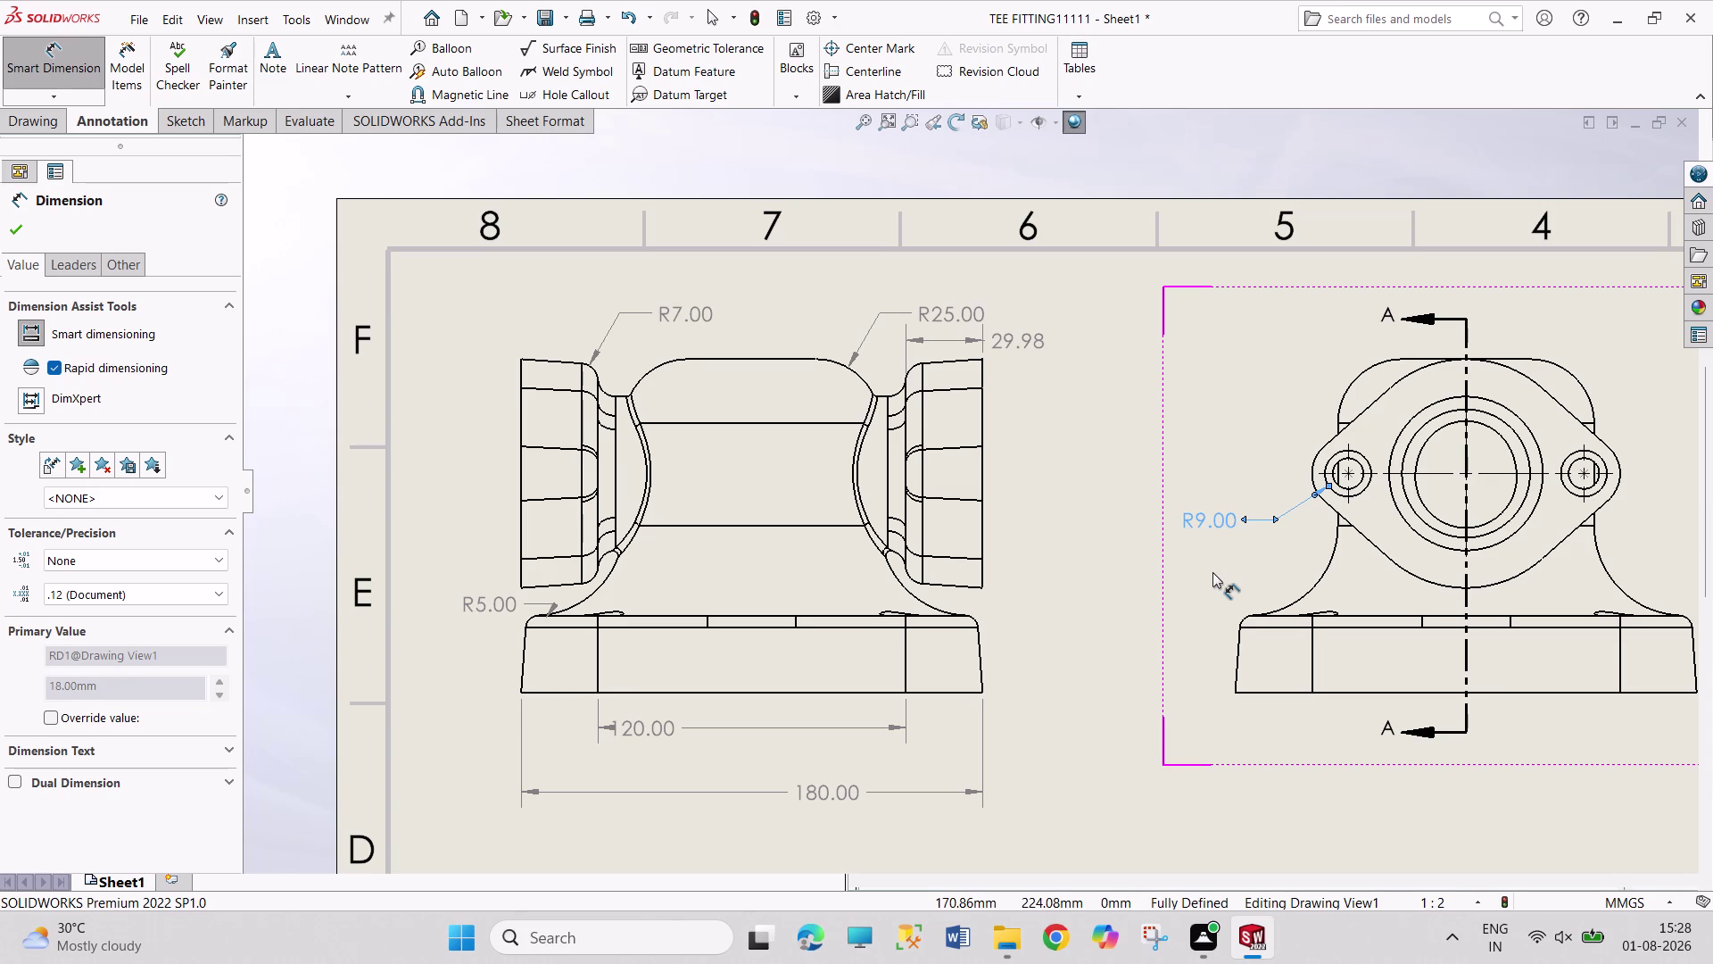
key(Escape)
key(ctrl+z)
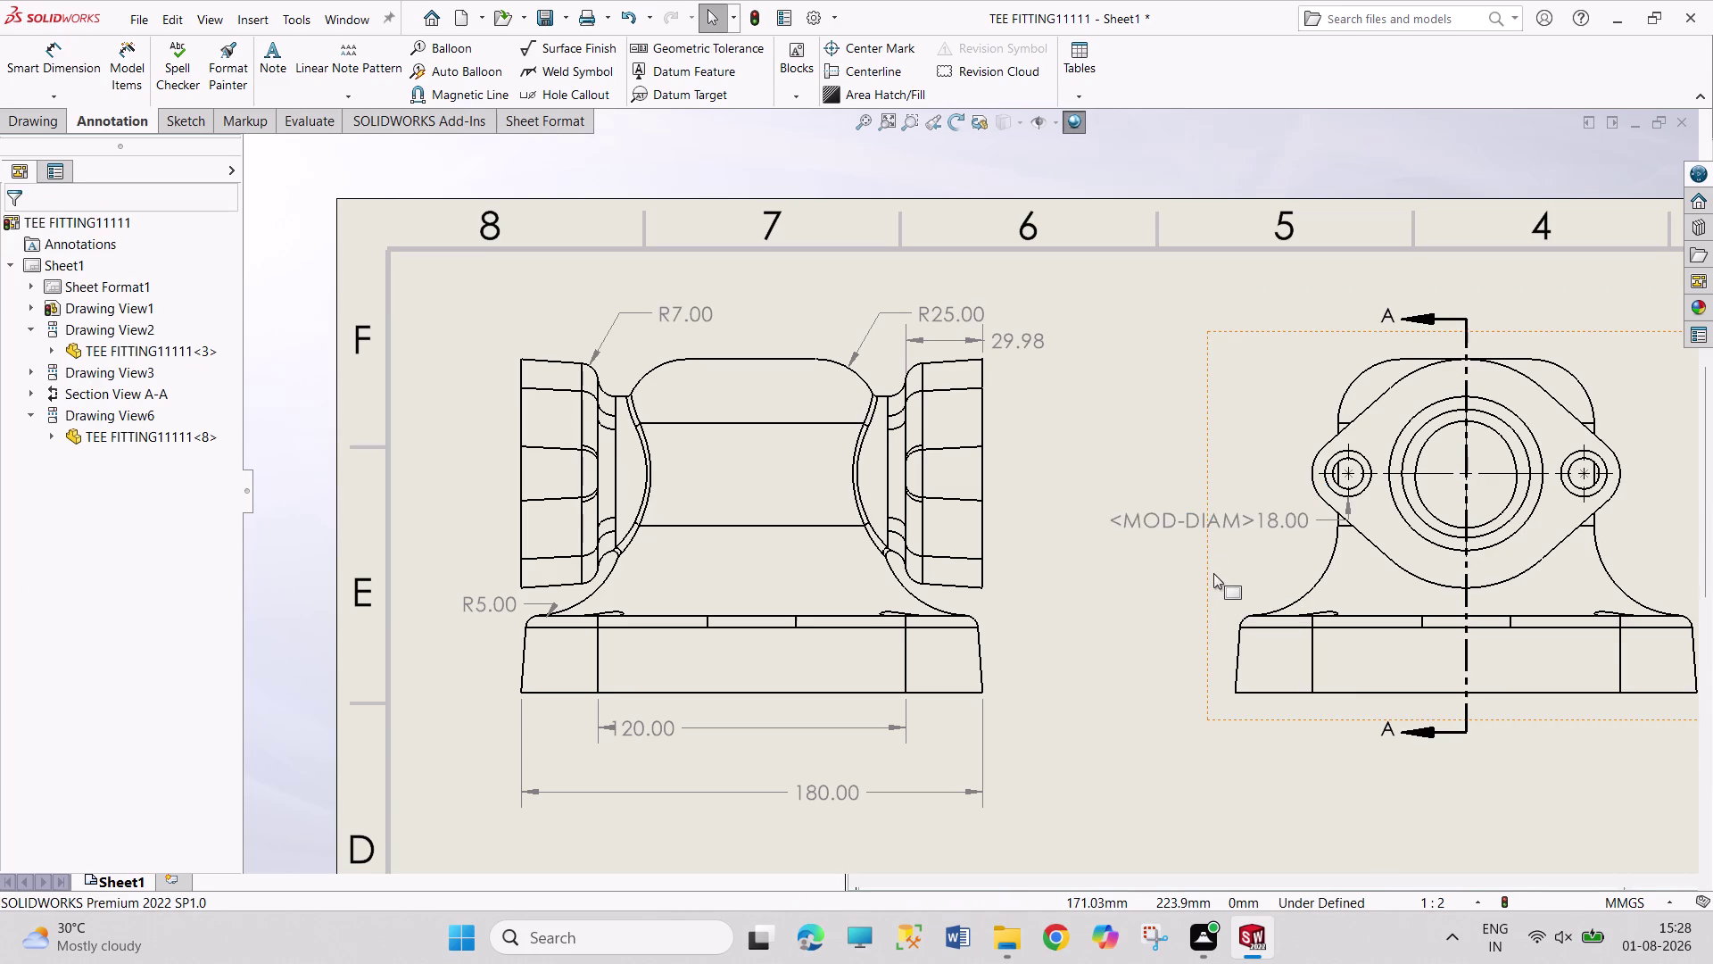